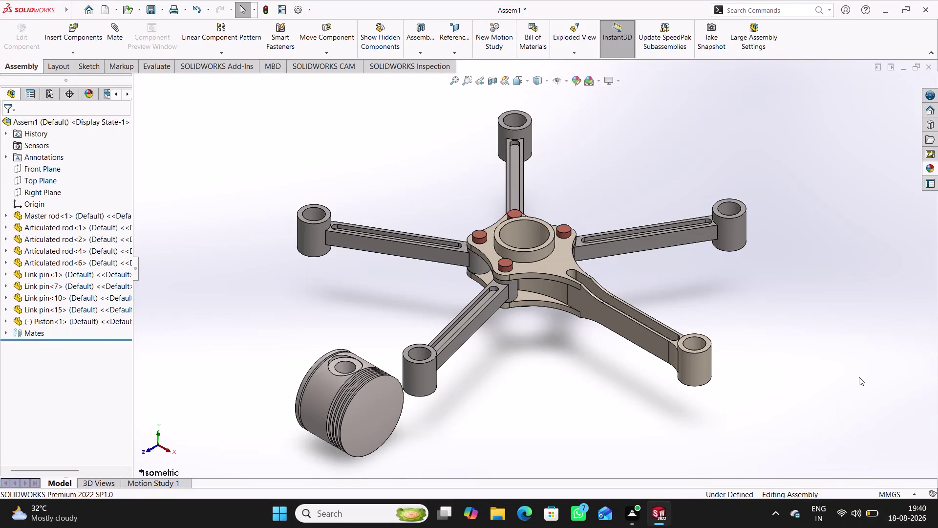
Start a mate and drag the loose piston to the right of the rods.
middle_click(455, 407)
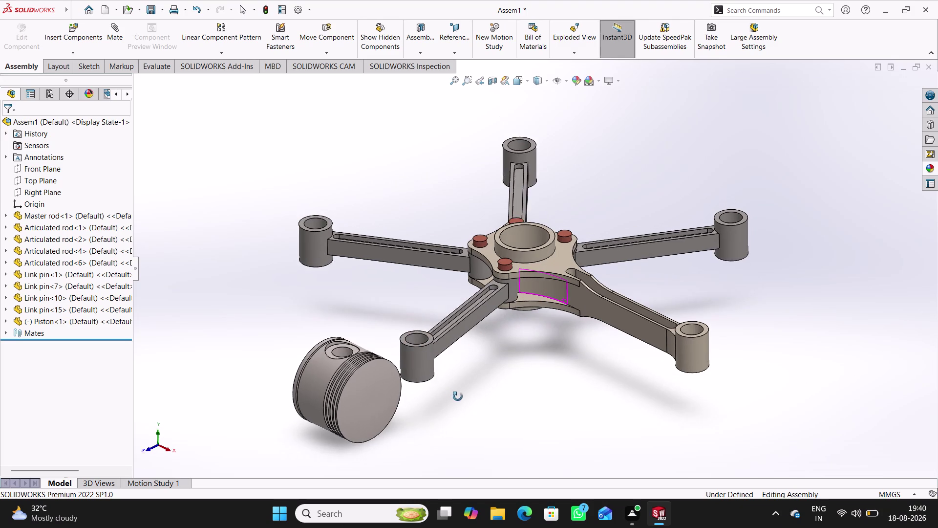
click(111, 37)
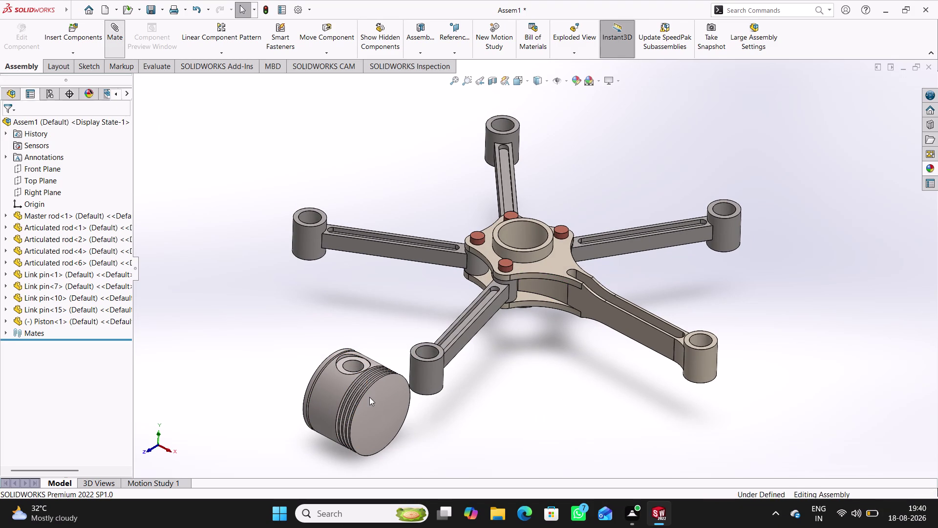
drag(369, 400, 836, 273)
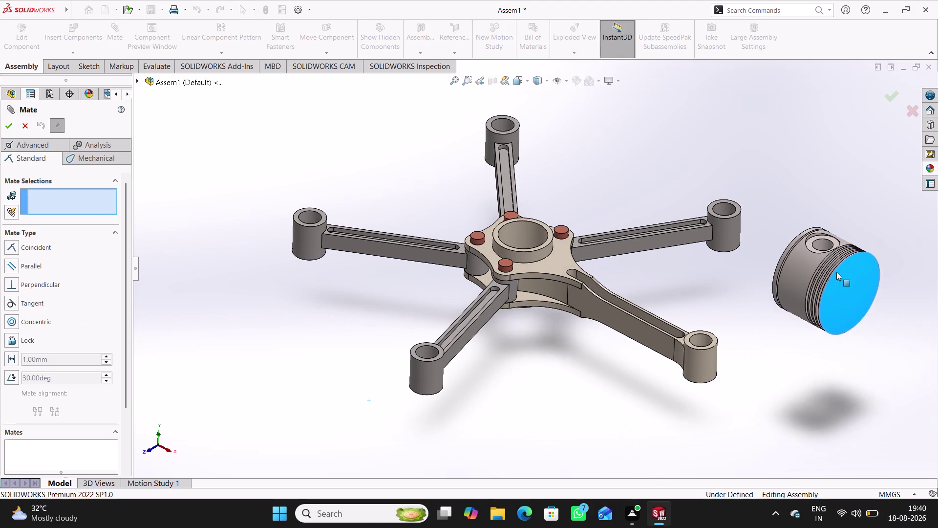
Add a Concentric mate between the piston's pin bore and the master rod's end bore.
drag(836, 272, 836, 271)
middle_drag(766, 320, 762, 407)
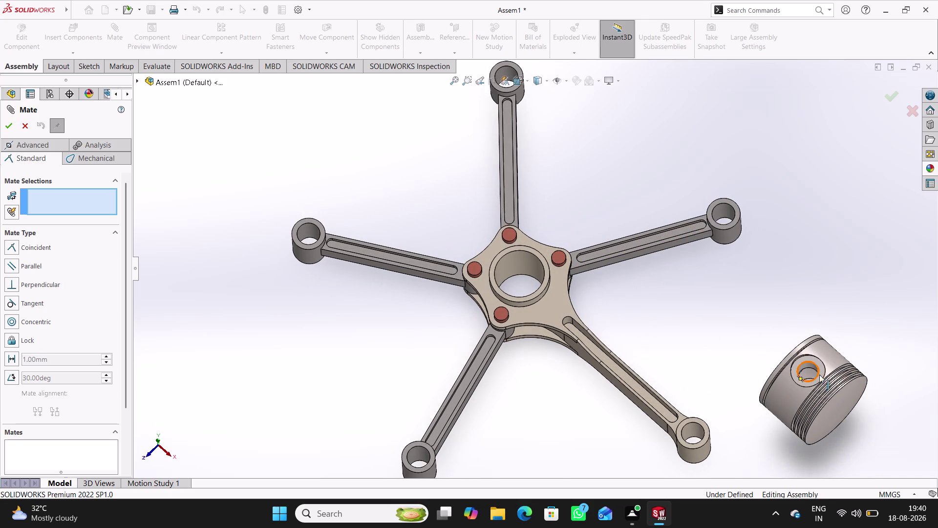
scroll(down, 3)
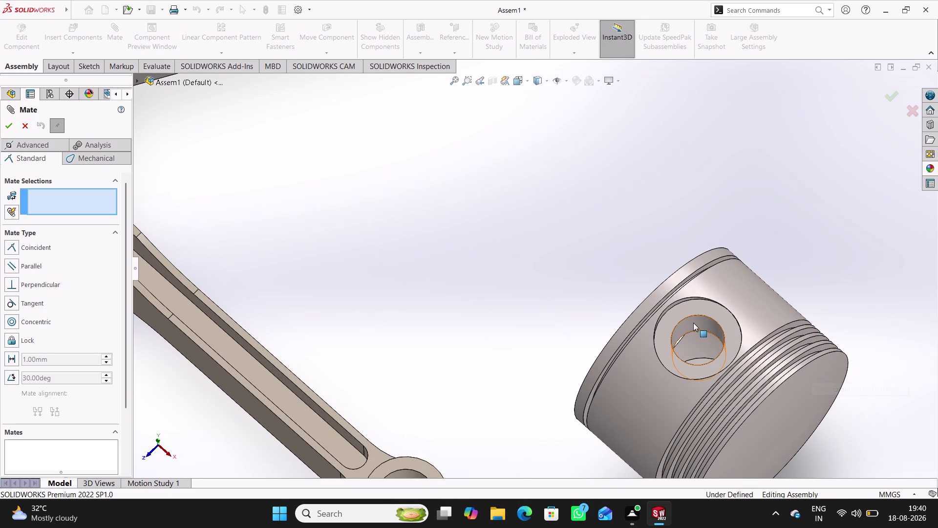
click(693, 323)
scroll(up, 3)
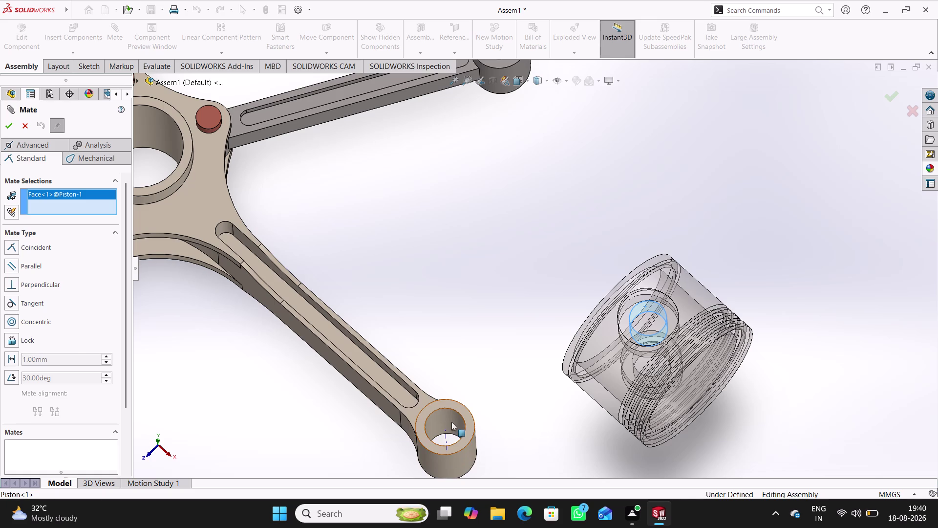
click(447, 418)
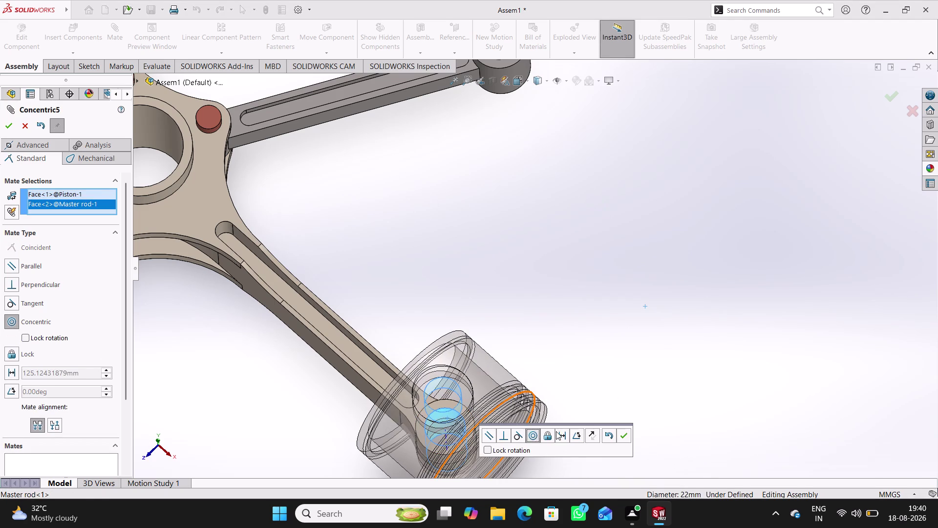
click(624, 437)
click(598, 438)
Rotate the piston about its pin to check the fit, then close the Mate tool.
middle_drag(557, 385, 557, 386)
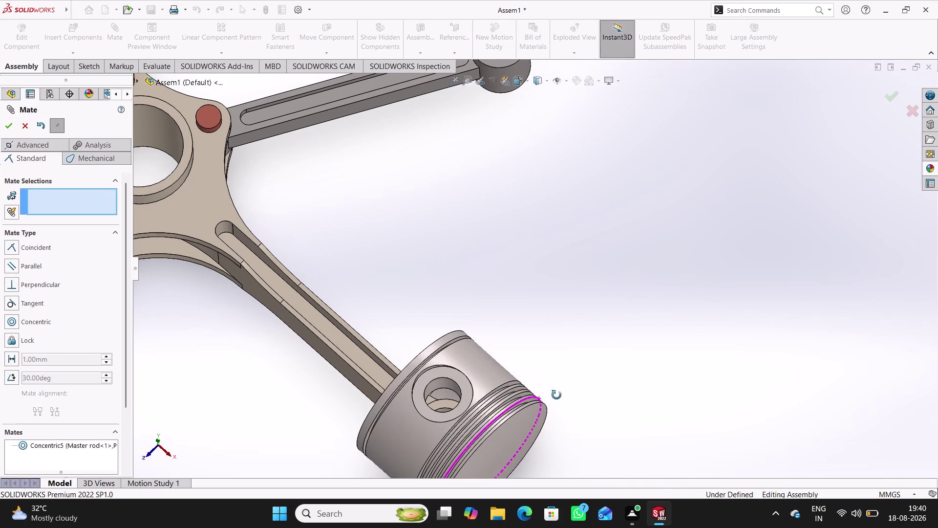
middle_drag(557, 386, 535, 264)
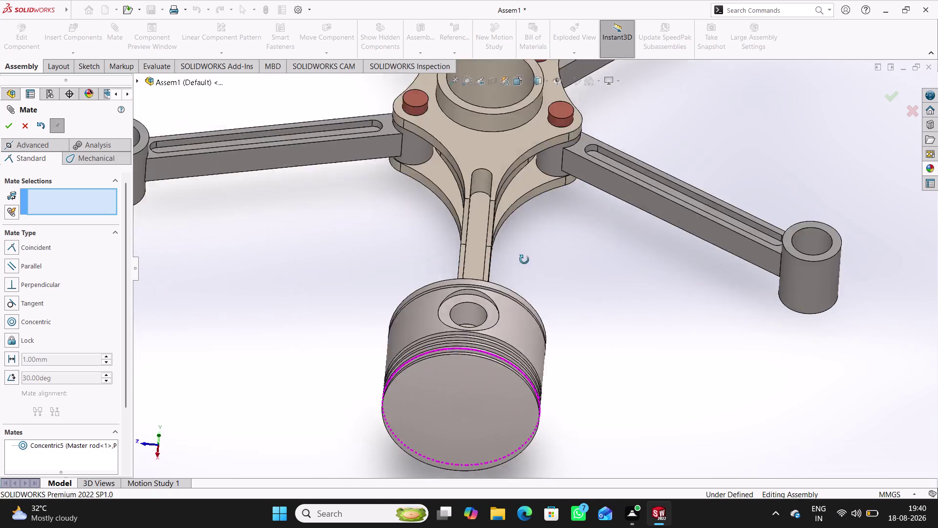
middle_drag(534, 264, 463, 320)
scroll(up, 3)
middle_drag(781, 221, 707, 205)
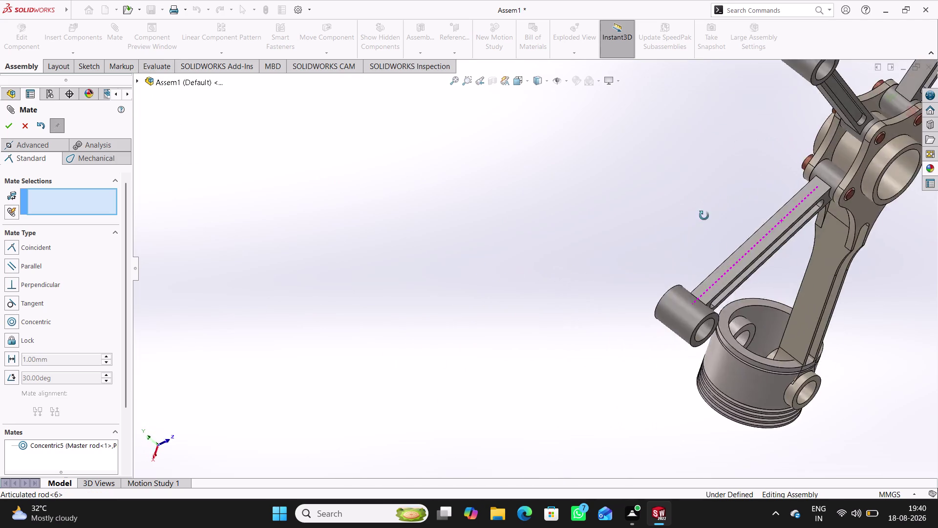
middle_drag(707, 205, 758, 227)
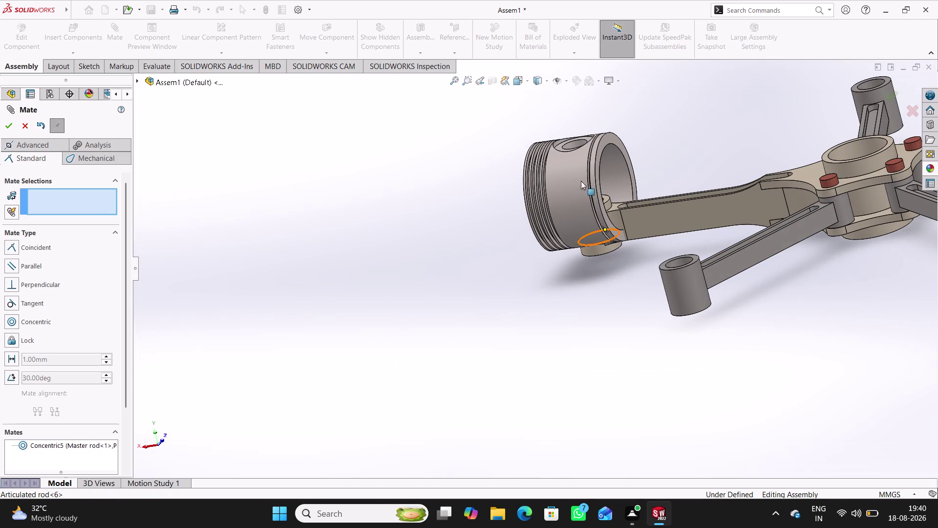
drag(579, 175, 548, 181)
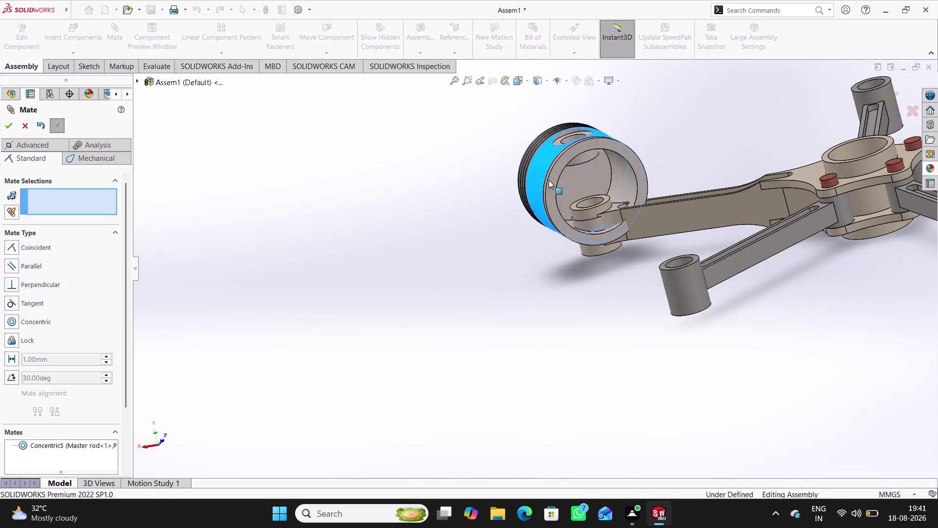
drag(548, 181, 556, 202)
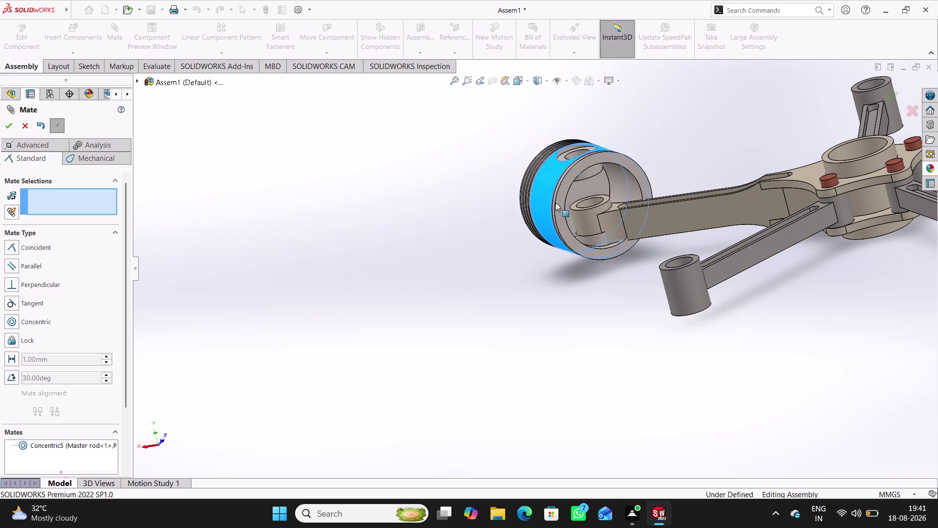
drag(556, 202, 565, 224)
middle_drag(635, 351, 625, 321)
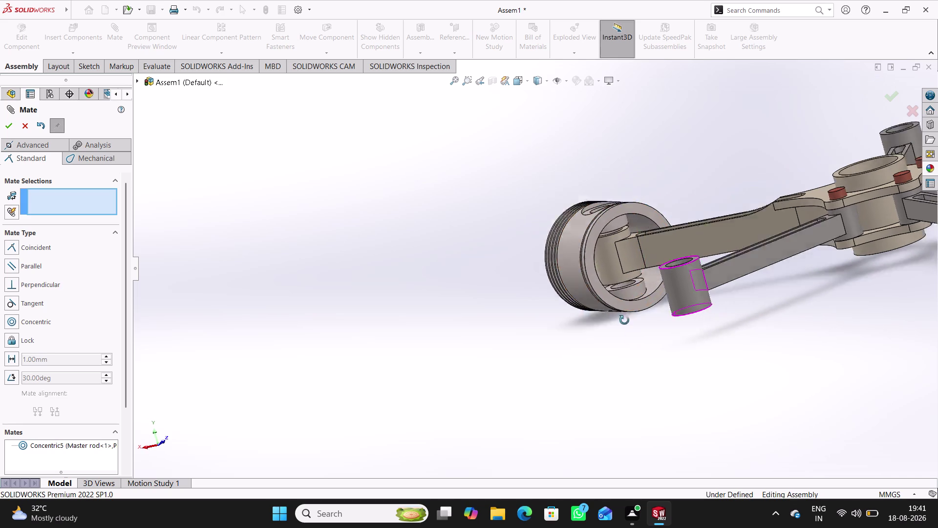
middle_drag(625, 322, 654, 340)
scroll(down, 3)
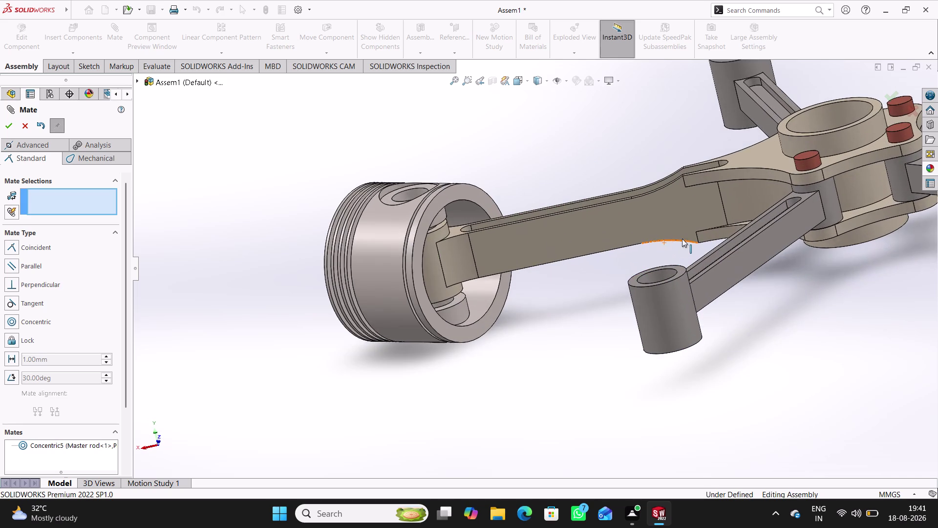
middle_drag(660, 344, 648, 339)
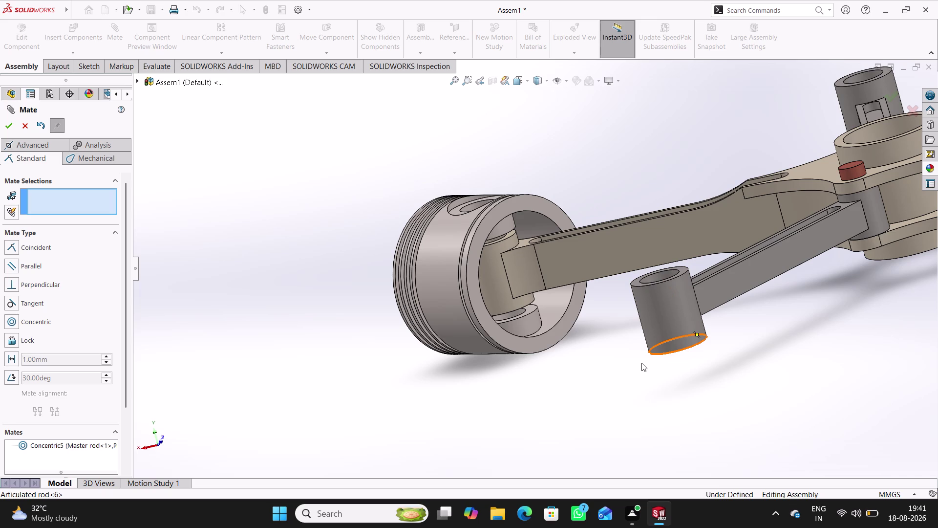
click(24, 126)
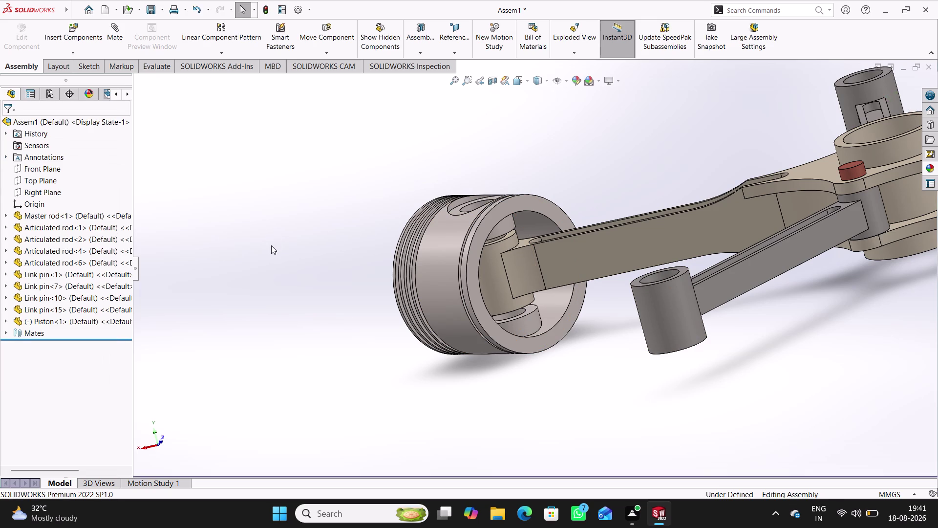
key(ctrl+z)
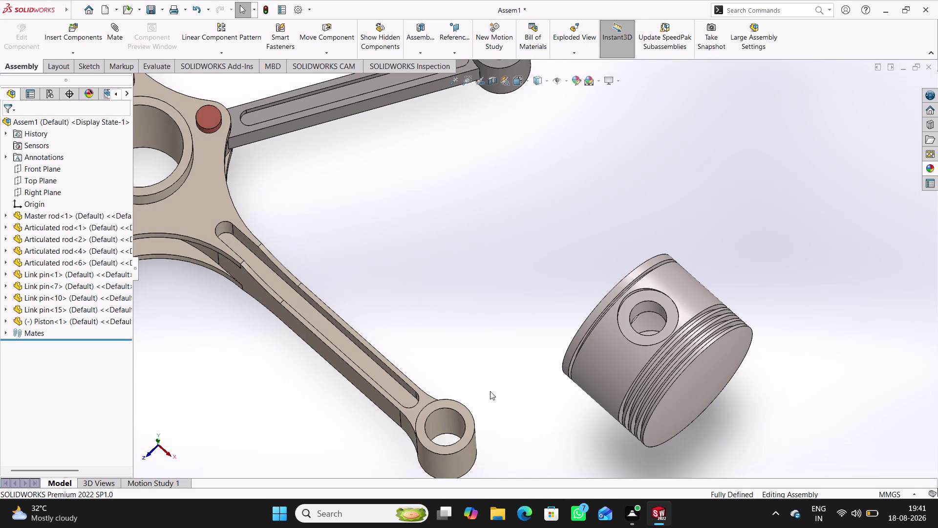
middle_drag(503, 402, 400, 393)
scroll(up, 3)
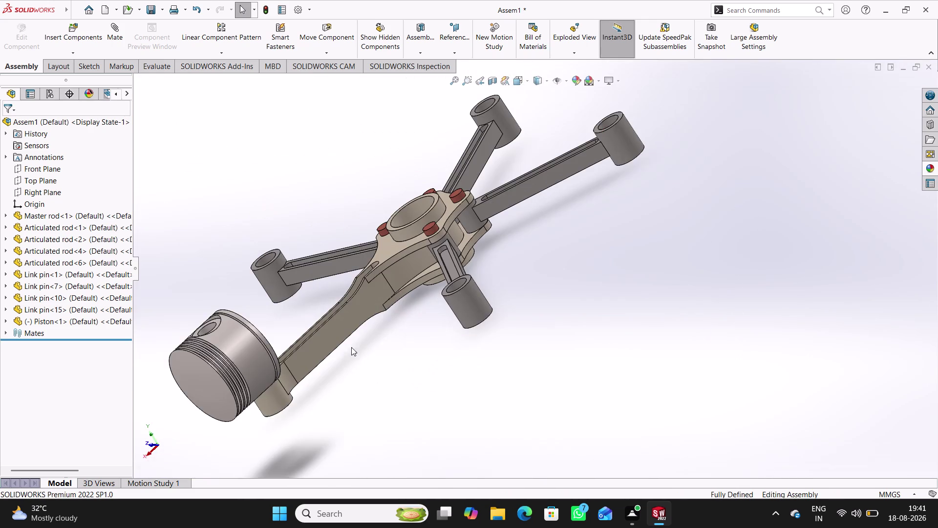
scroll(down, 3)
middle_drag(360, 248, 337, 304)
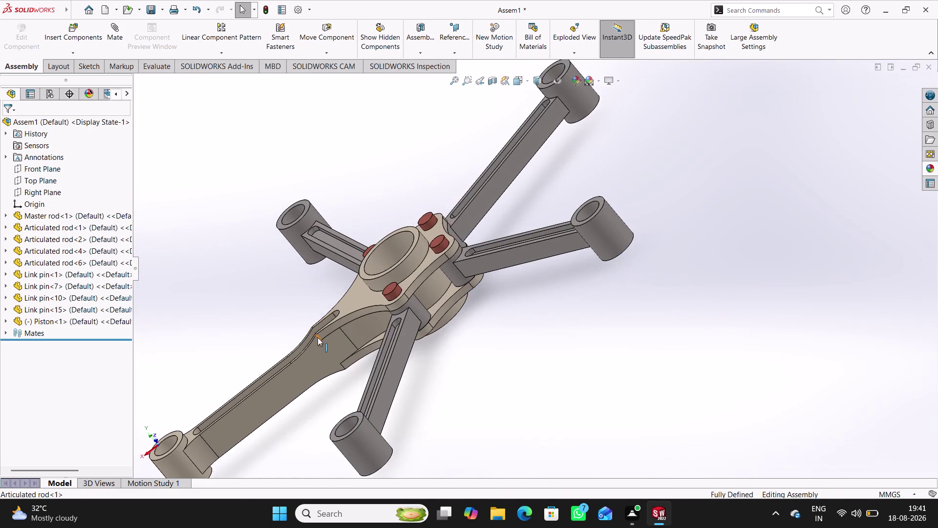
scroll(up, 3)
scroll(up, 3)
scroll(down, 3)
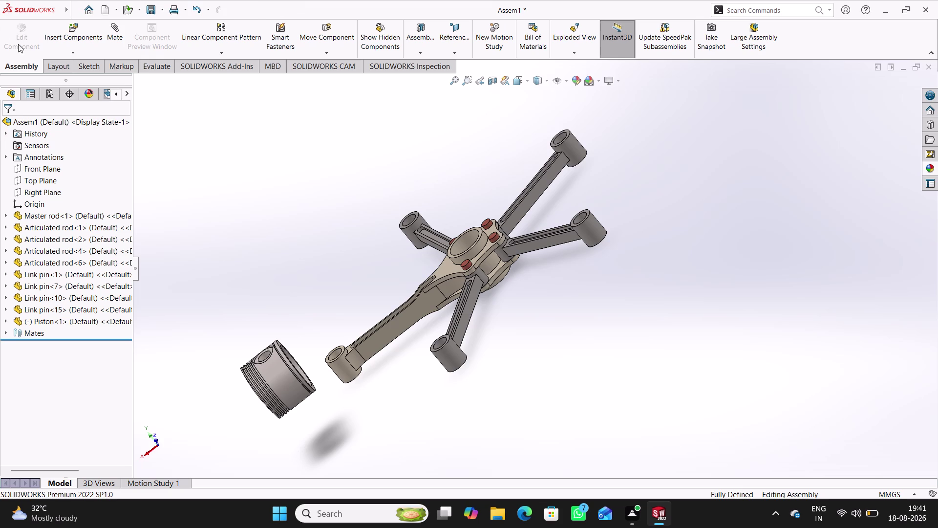
click(70, 38)
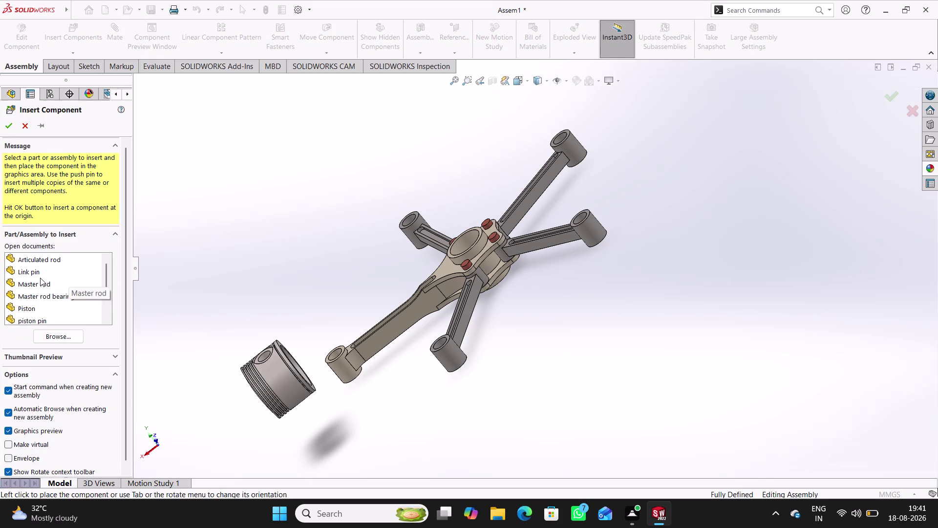
Browse the project folder for a part file to insert.
scroll(down, 3)
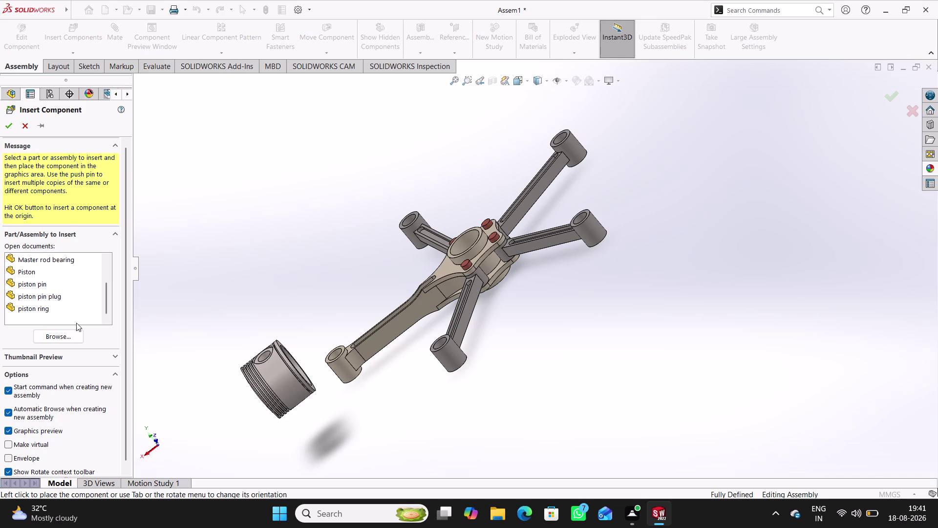
scroll(up, 3)
scroll(up, 3)
scroll(up, 3)
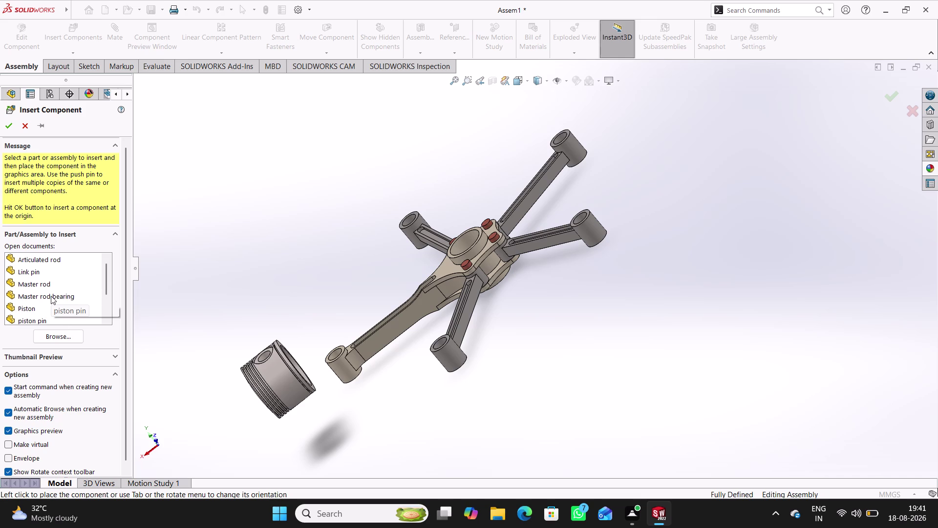
scroll(down, 3)
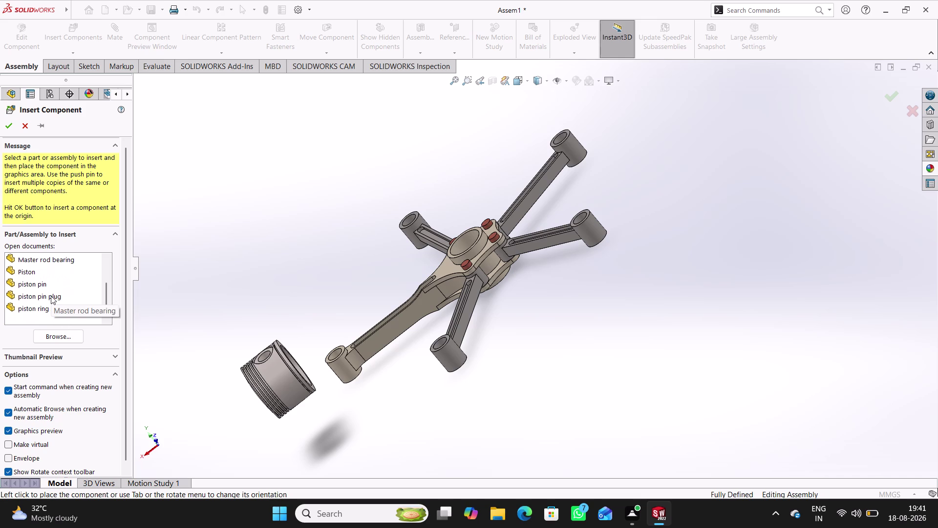
click(50, 335)
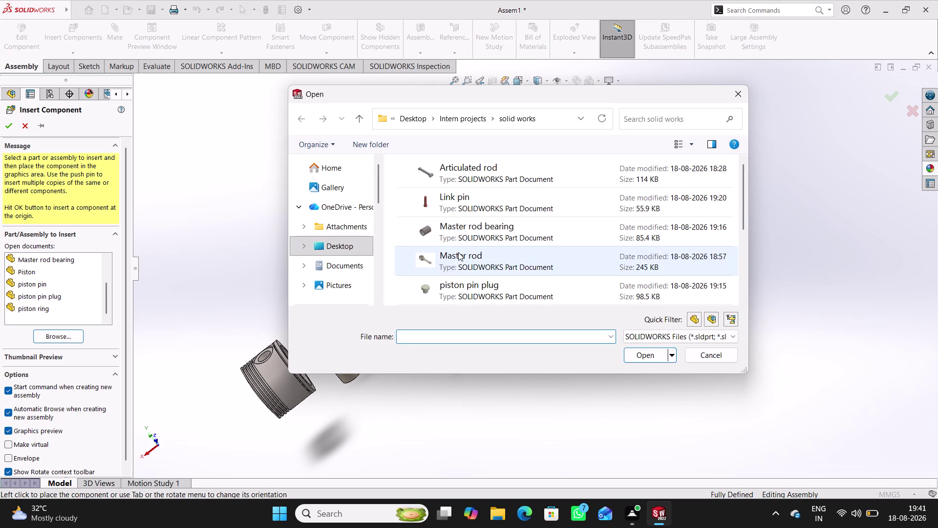
Place Rod bush lower in the assembly and close Insert Component.
scroll(up, 3)
scroll(down, 3)
scroll(down, 3)
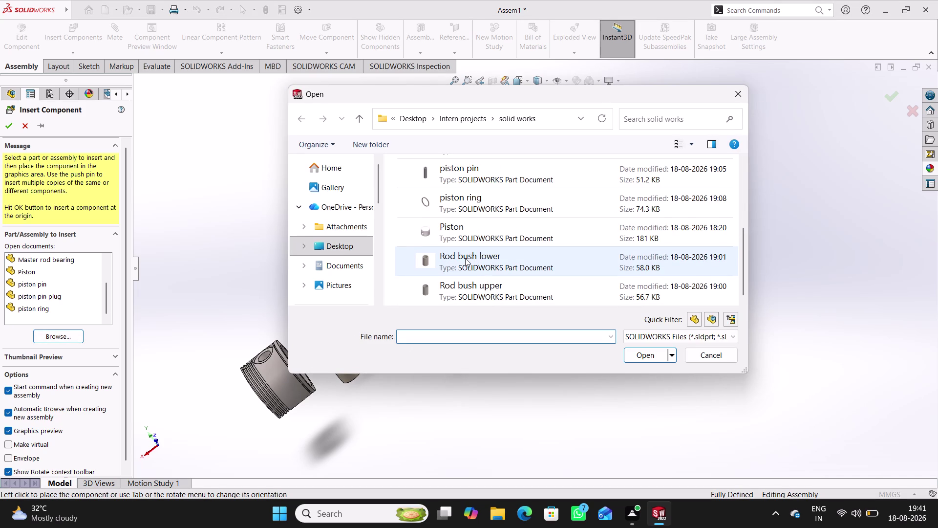
scroll(down, 3)
drag(476, 258, 646, 359)
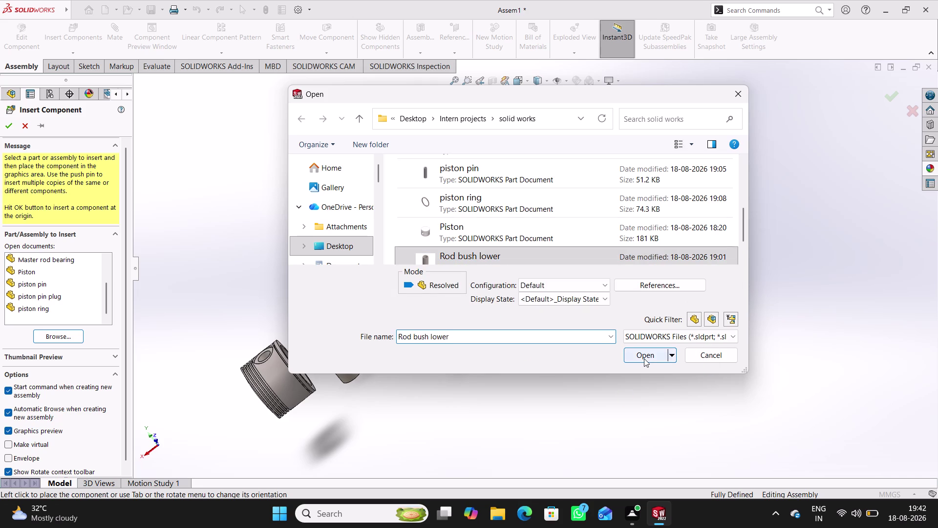
click(643, 358)
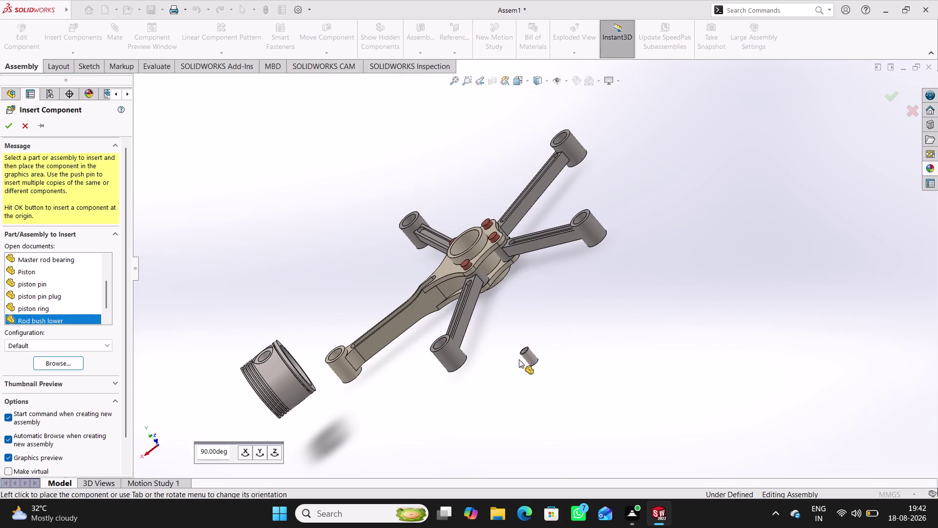
click(619, 301)
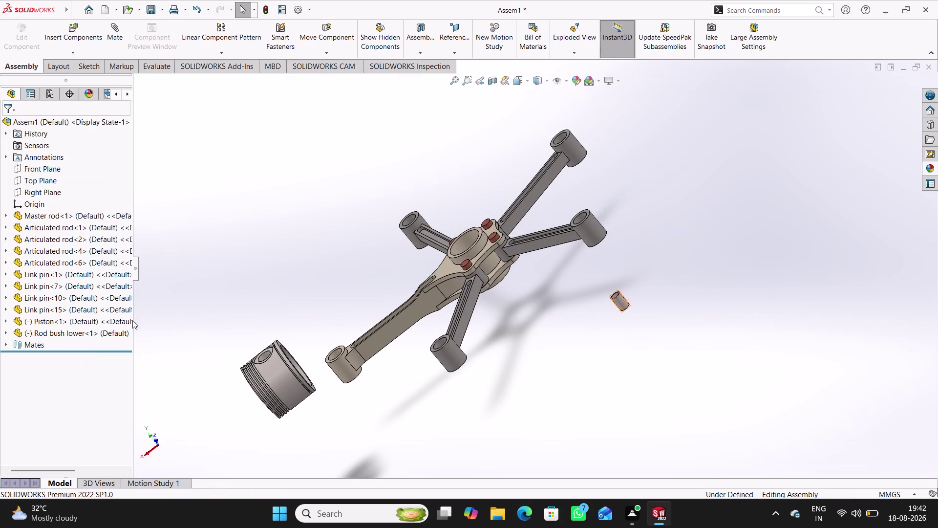
click(71, 22)
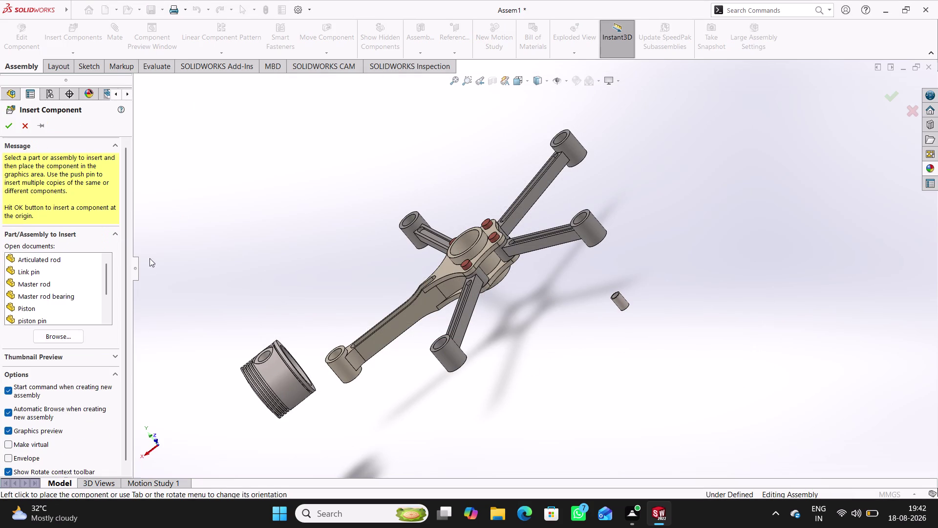
Open Rod bush upper from disk, place it, and dismiss the Mate panel unmated.
click(68, 334)
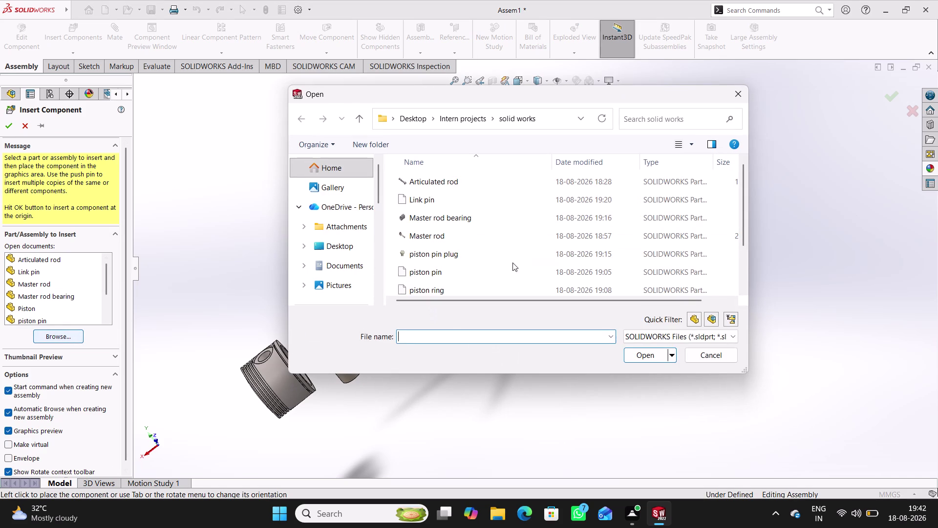
scroll(down, 3)
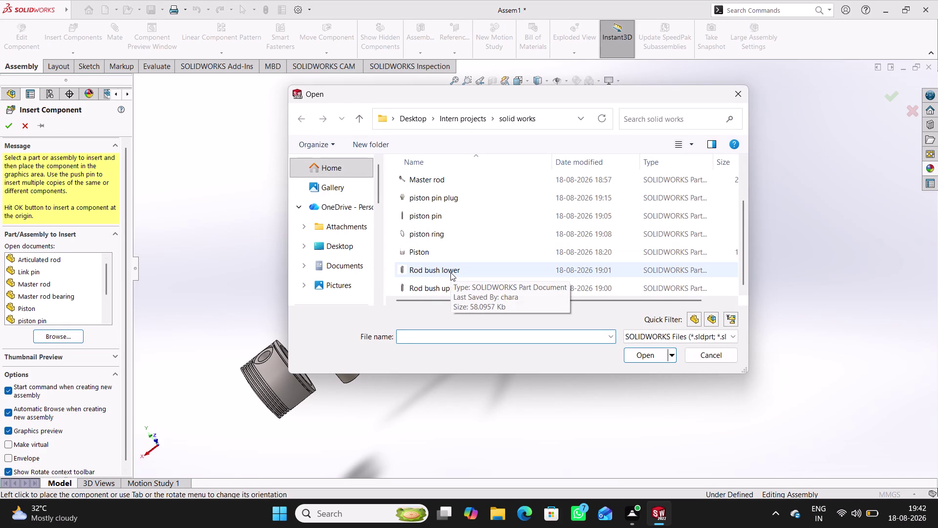
click(447, 284)
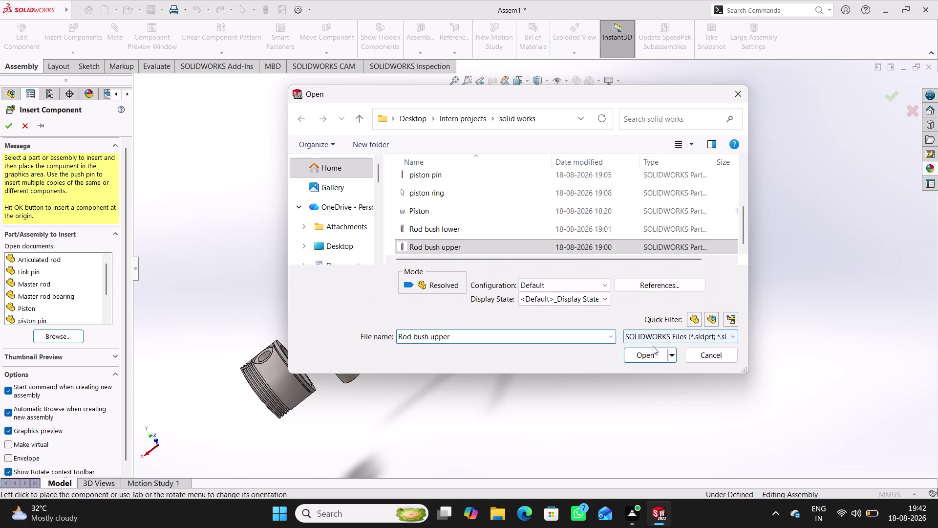
click(647, 355)
click(663, 261)
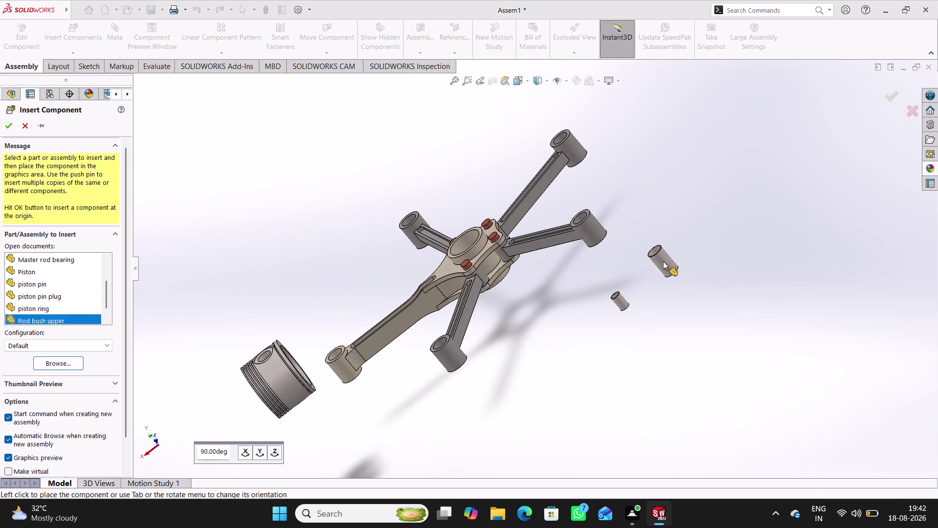
click(117, 38)
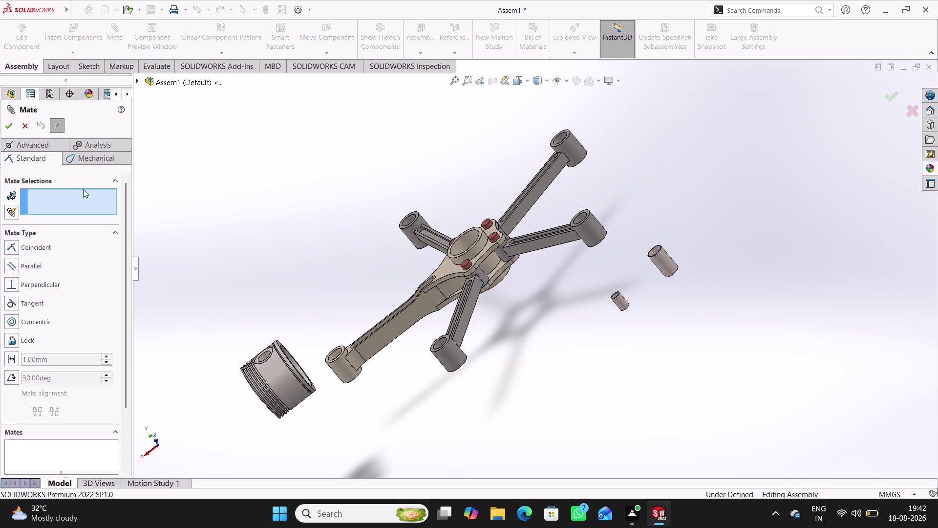
click(23, 121)
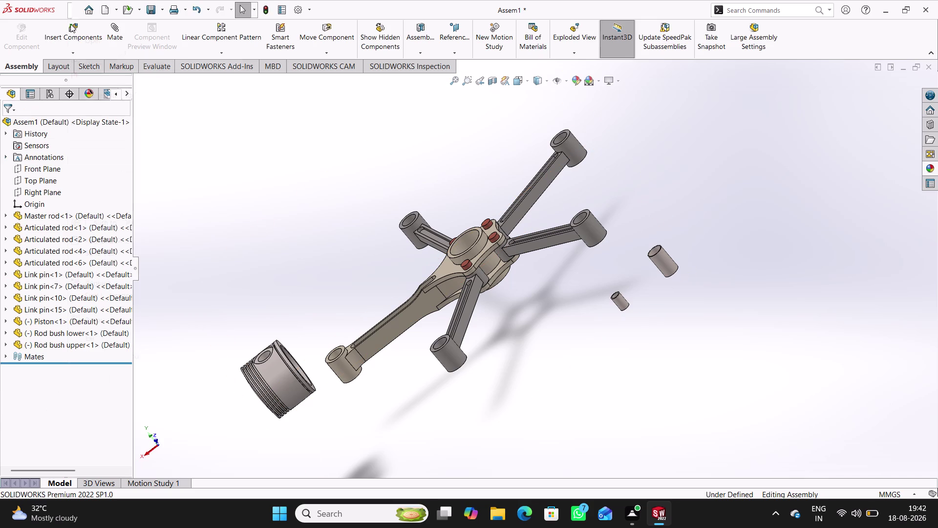
click(68, 31)
Reopen Insert Components and choose Rod bush lower from the project folder.
click(333, 130)
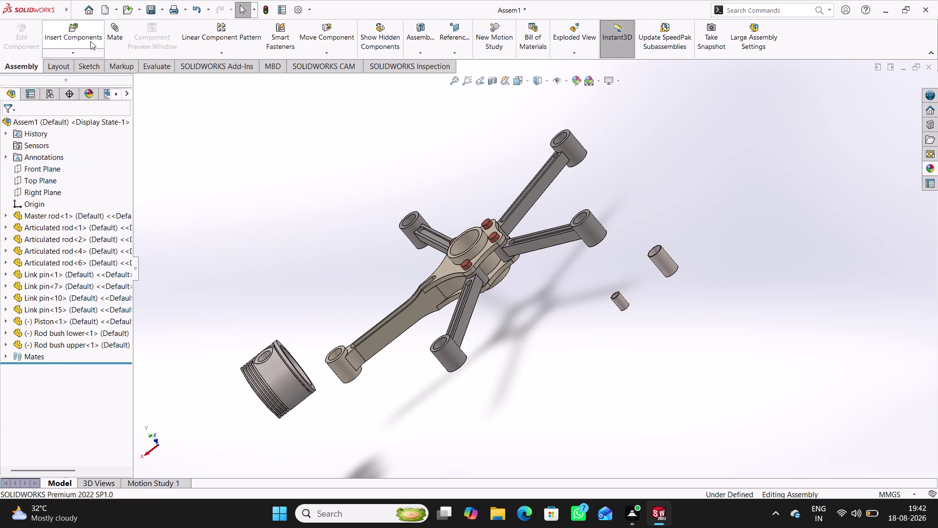
click(86, 39)
click(64, 335)
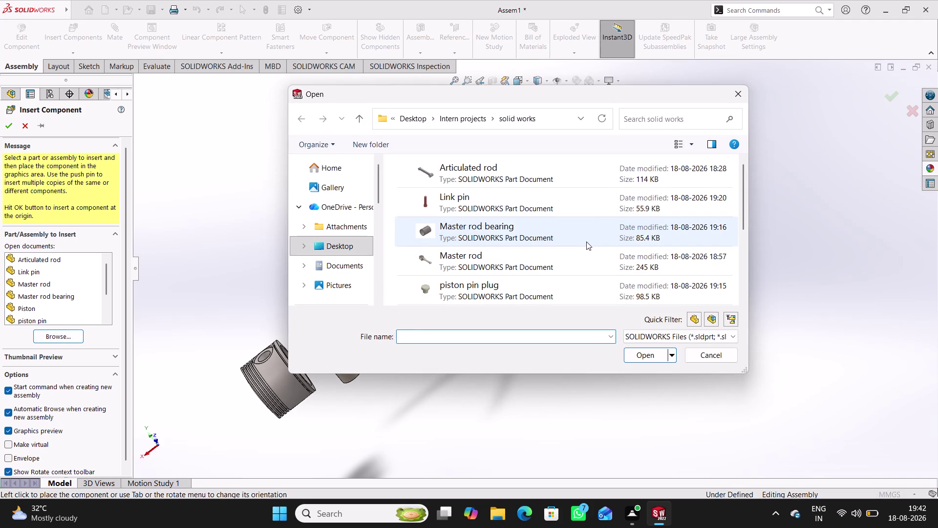
scroll(down, 3)
scroll(down, 3)
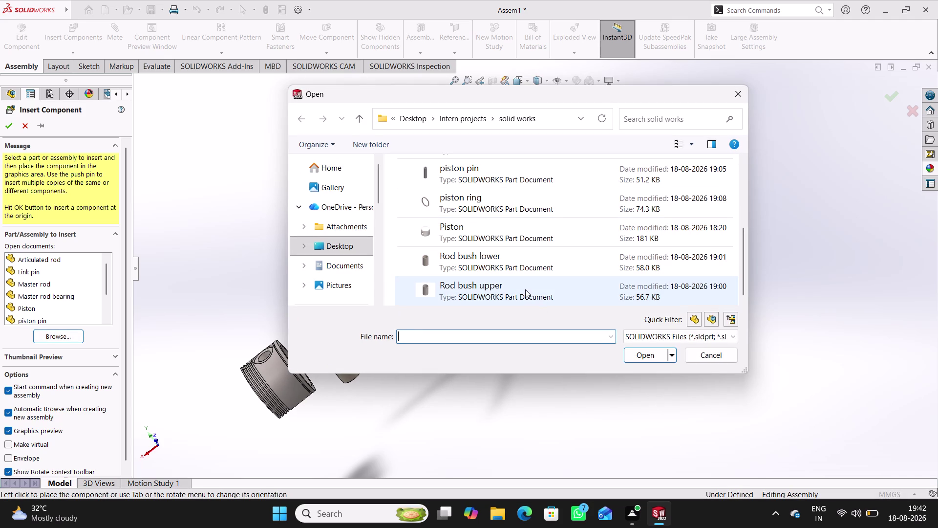
scroll(up, 3)
scroll(up, 3)
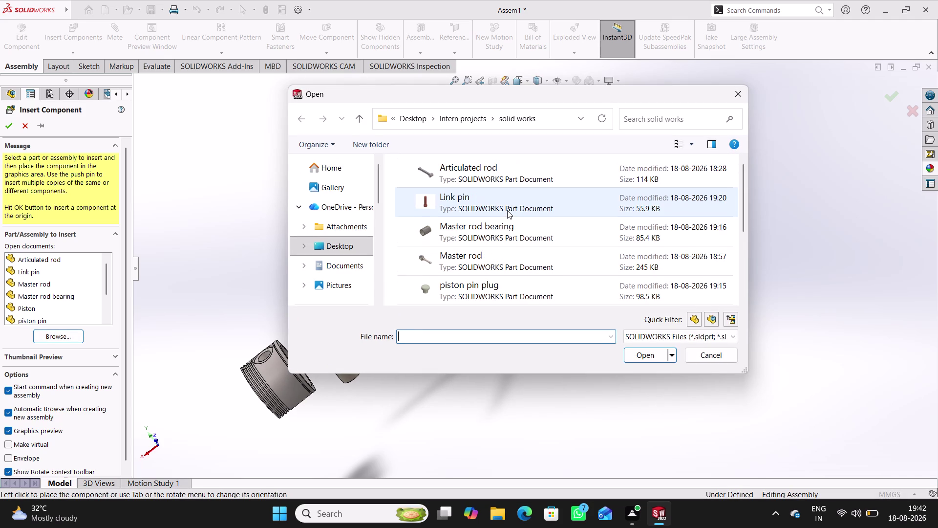
scroll(up, 3)
scroll(down, 3)
scroll(down, 3)
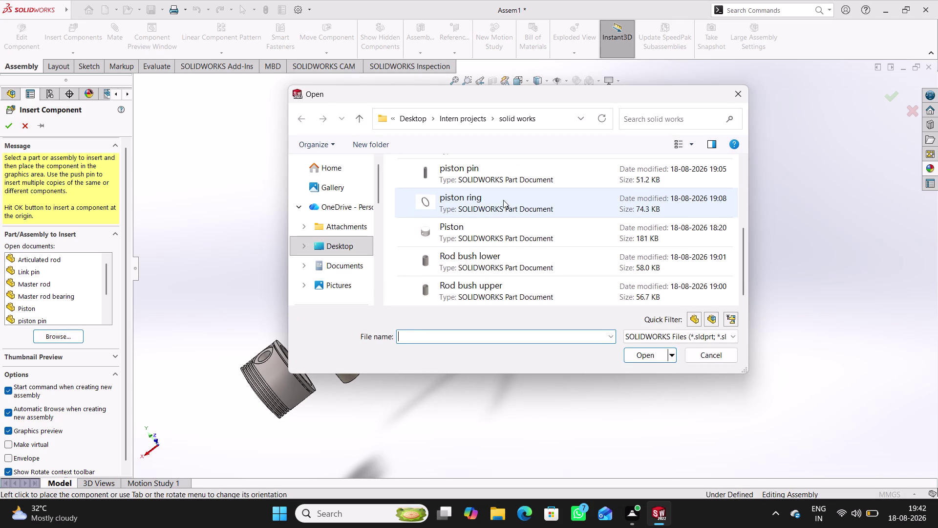
scroll(down, 3)
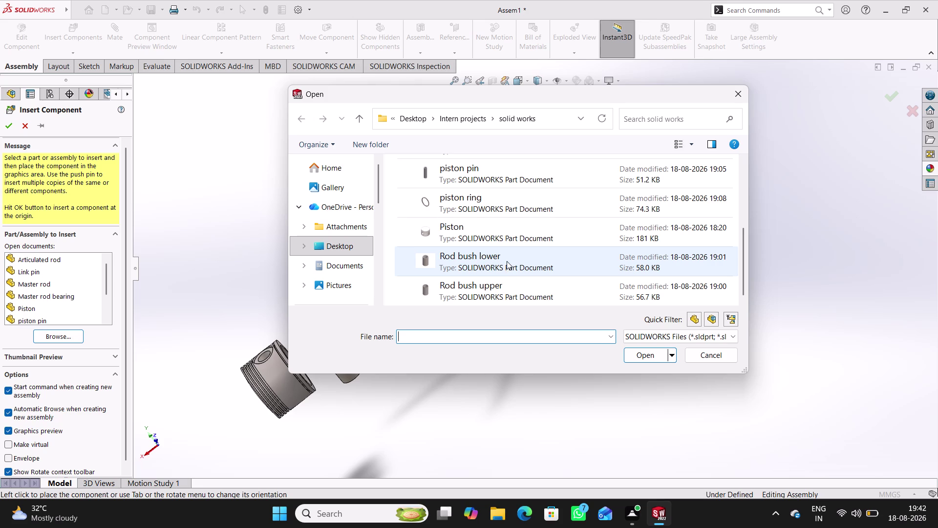
click(731, 94)
Drag the new bush preview past the articulated rods to below the master rod.
middle_drag(717, 241, 747, 180)
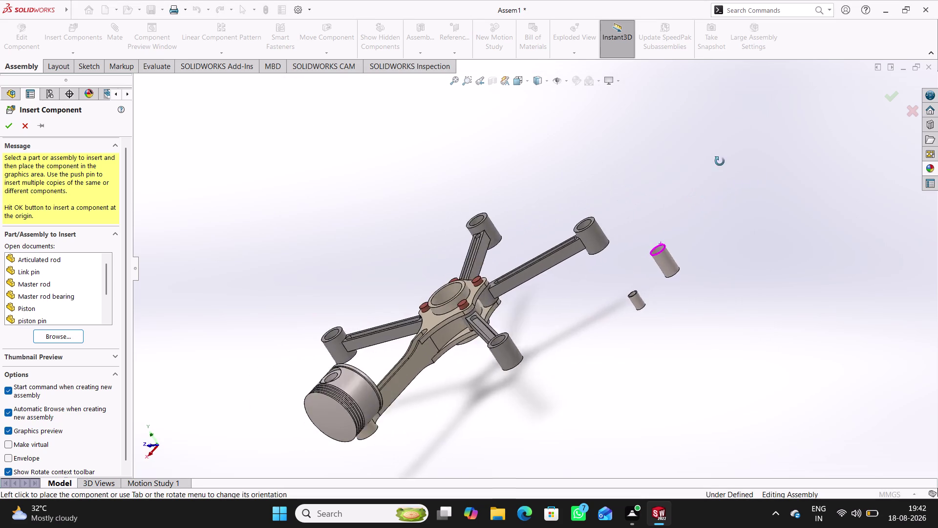
middle_drag(747, 180, 687, 263)
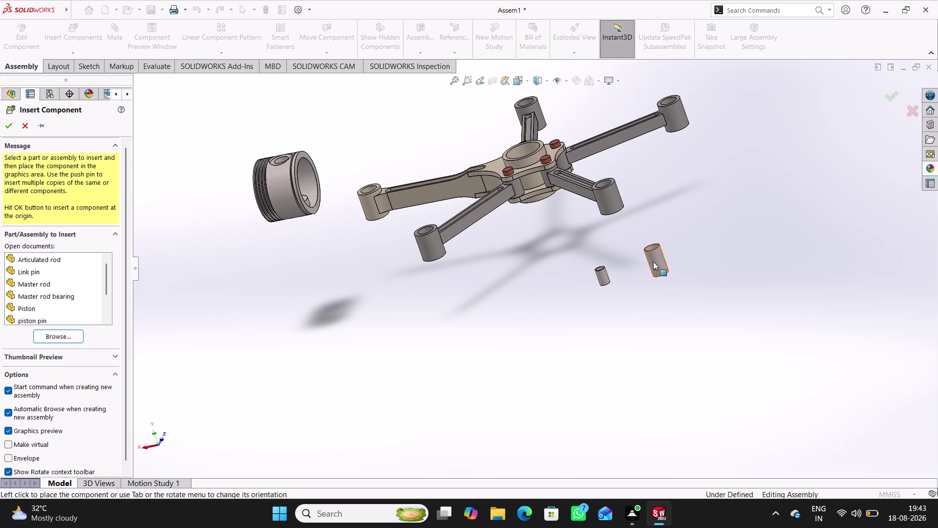
drag(653, 262, 611, 197)
middle_drag(553, 237, 589, 227)
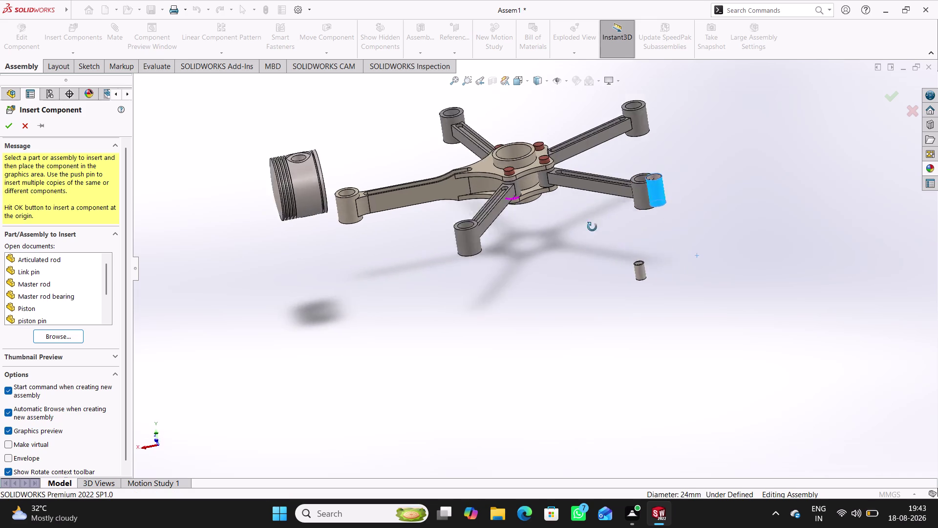
middle_drag(588, 227, 610, 193)
drag(673, 185, 676, 195)
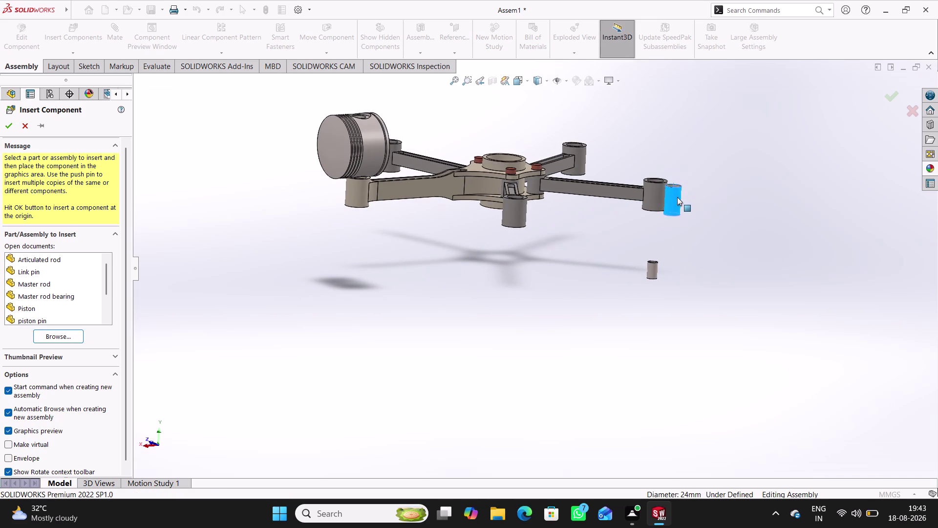
drag(676, 195, 675, 190)
scroll(down, 3)
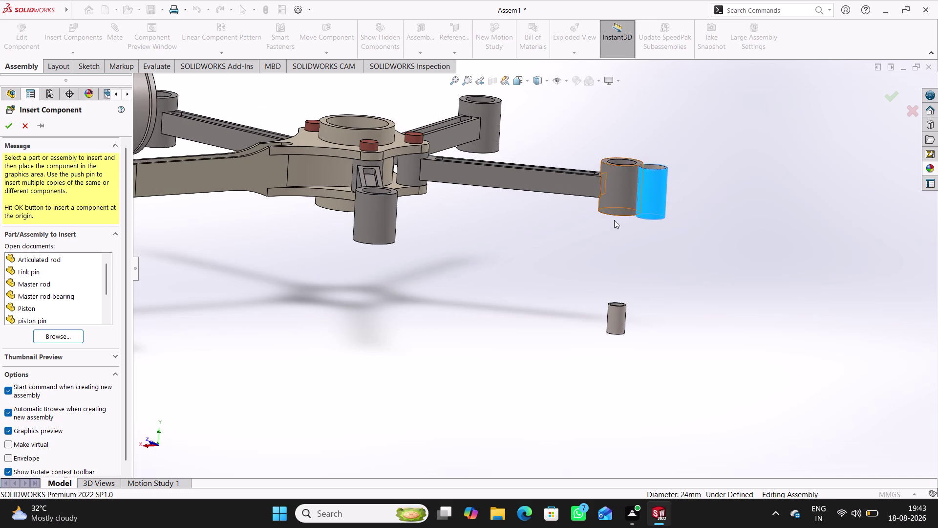
middle_drag(601, 238, 620, 241)
drag(657, 190, 431, 396)
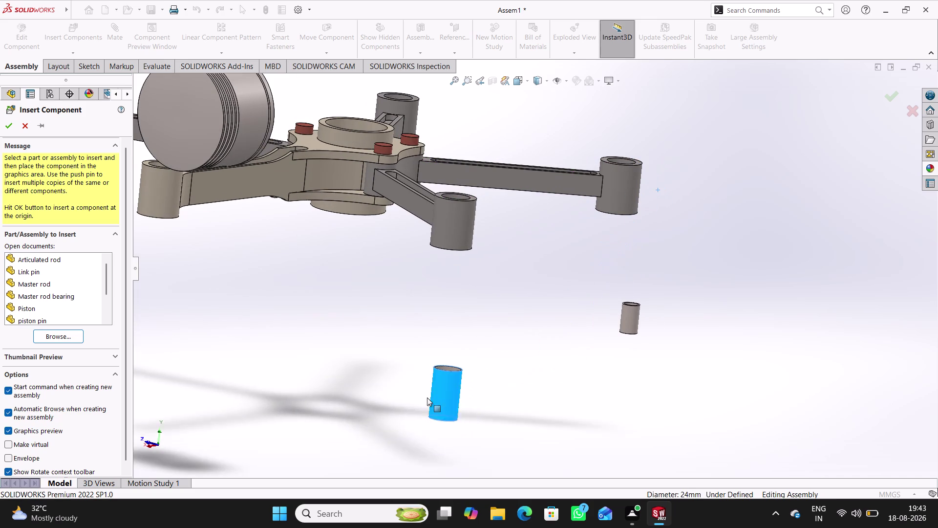
drag(431, 396, 427, 397)
Place the bush between the piston and master rod and close Insert Component.
middle_drag(493, 362, 565, 399)
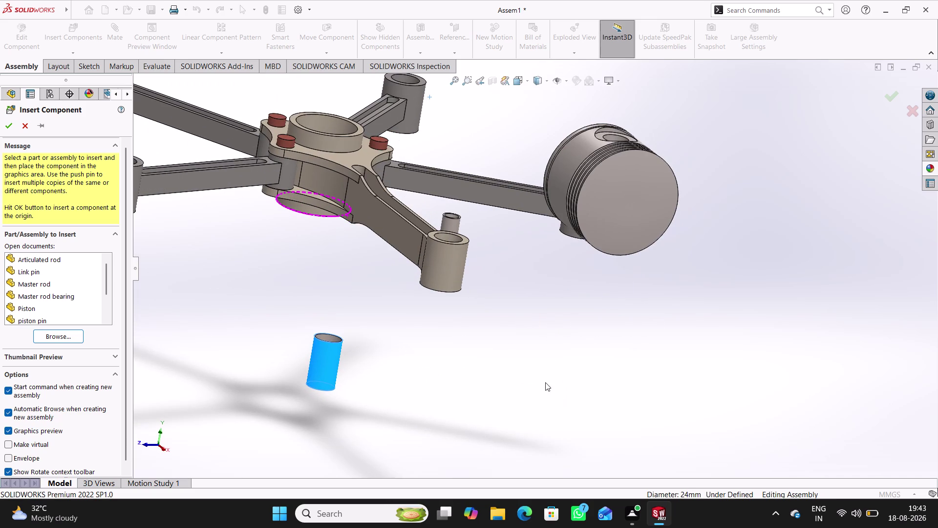
middle_drag(596, 375, 499, 333)
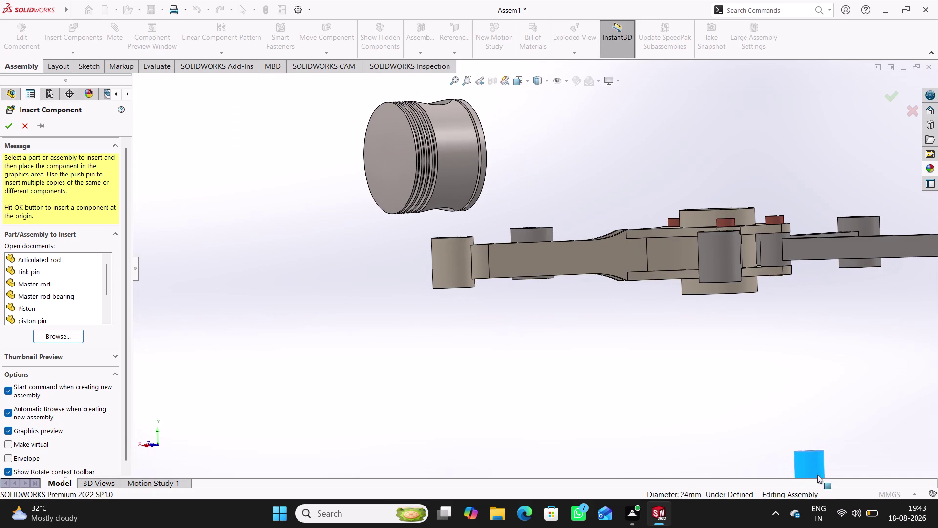
drag(812, 465, 512, 363)
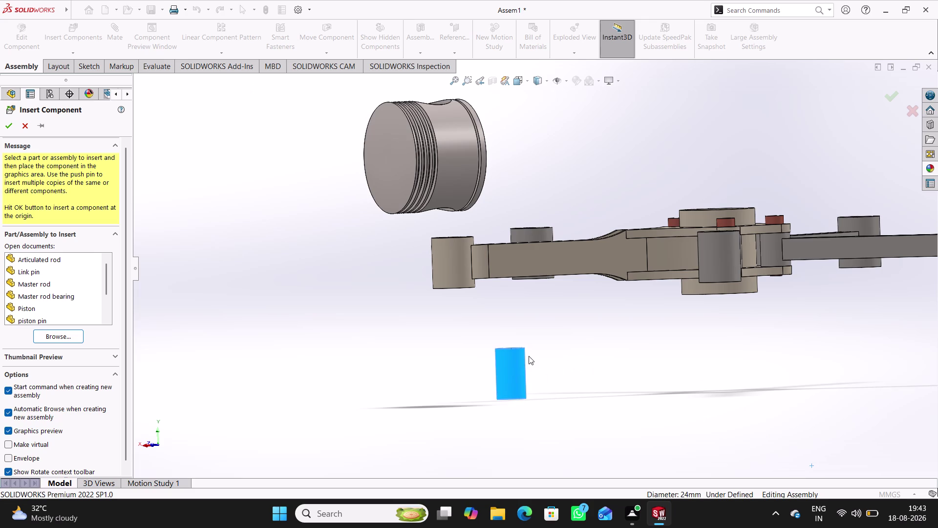
middle_drag(556, 332, 527, 371)
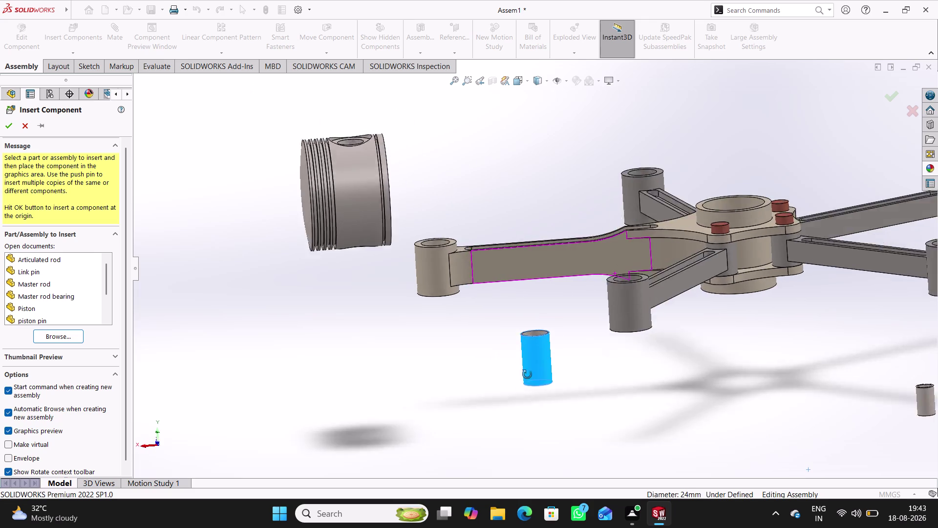
middle_drag(527, 371, 502, 392)
drag(598, 352, 417, 380)
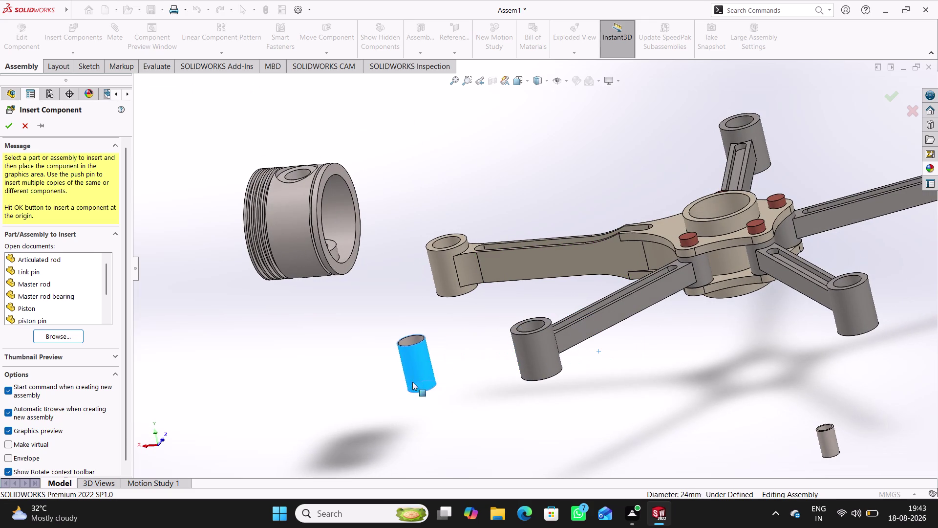
drag(417, 380, 411, 382)
middle_drag(475, 350, 440, 360)
drag(487, 368, 433, 360)
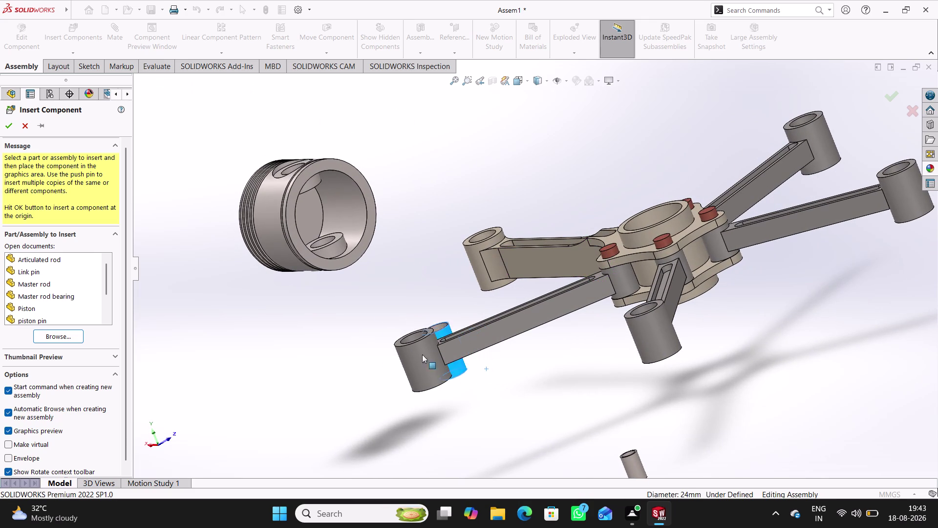
drag(434, 360, 419, 257)
click(415, 289)
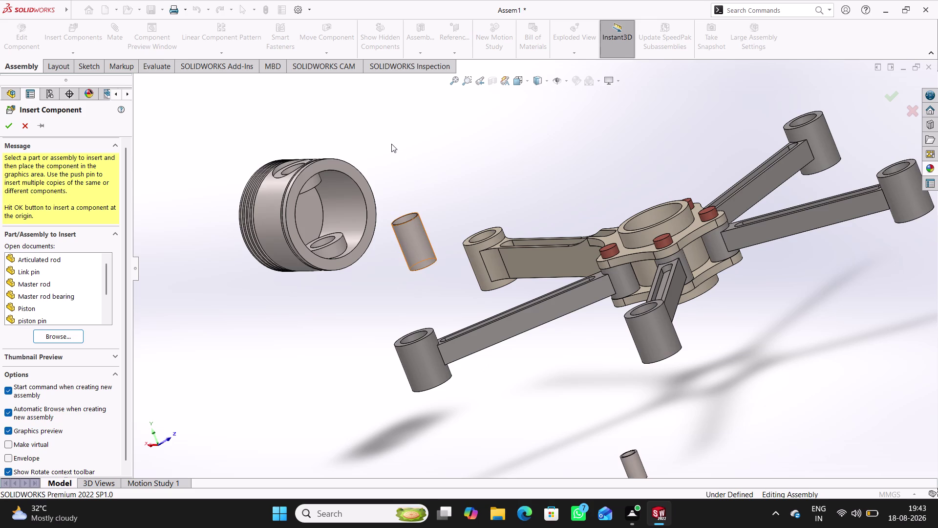
click(31, 123)
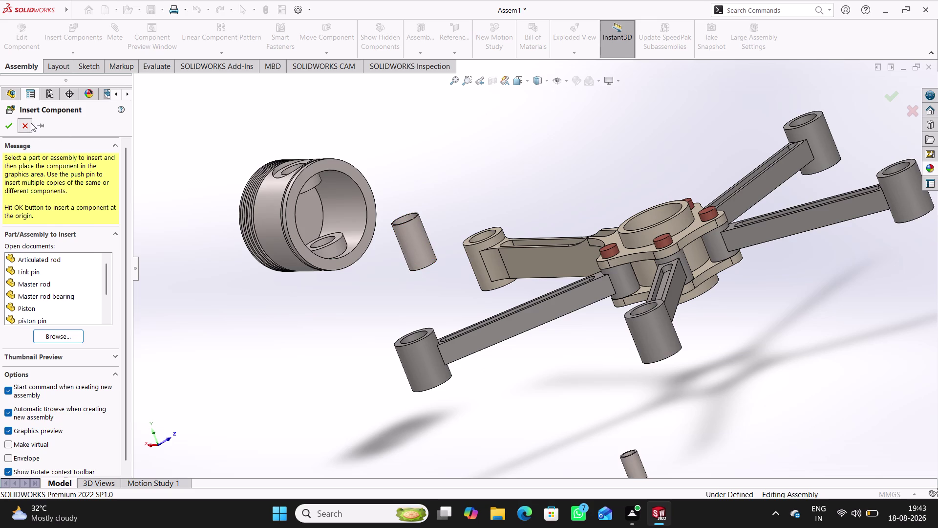
click(113, 42)
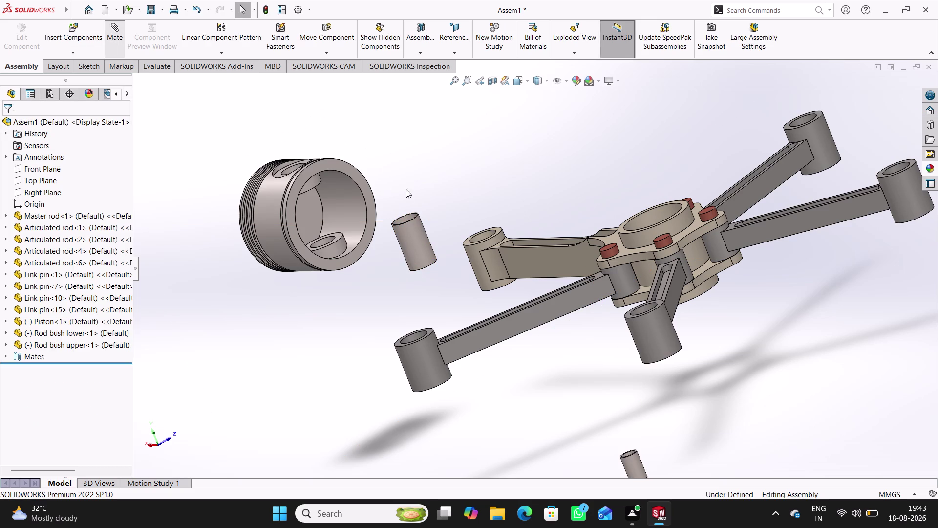
Make the upper rod bush's outer face concentric with the piston's side hole.
middle_drag(418, 190, 428, 232)
middle_drag(423, 183, 437, 236)
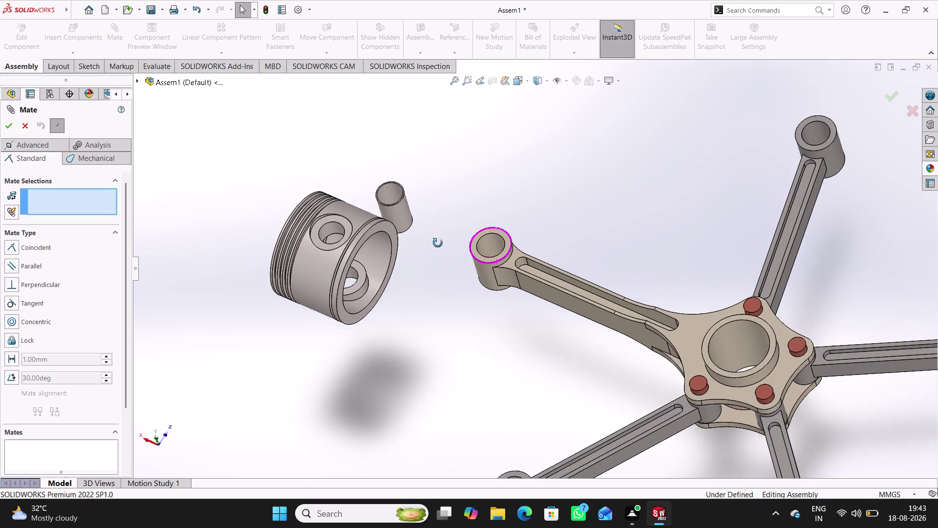
middle_drag(438, 237, 438, 254)
click(390, 191)
middle_drag(422, 323, 417, 295)
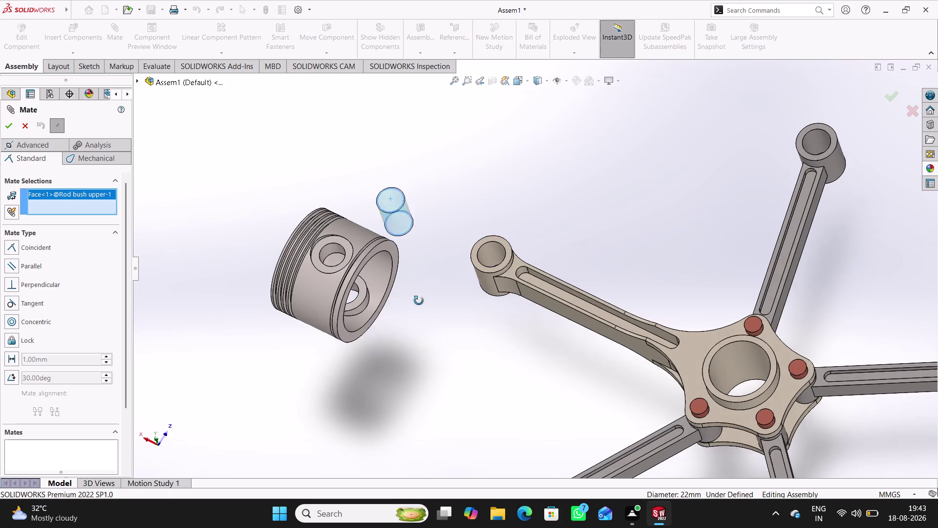
middle_drag(417, 296, 382, 213)
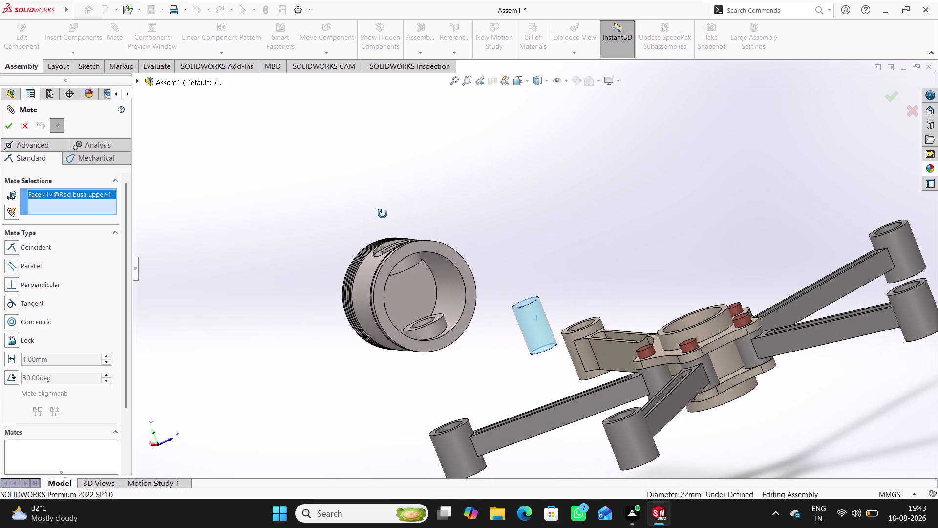
middle_drag(382, 213, 408, 323)
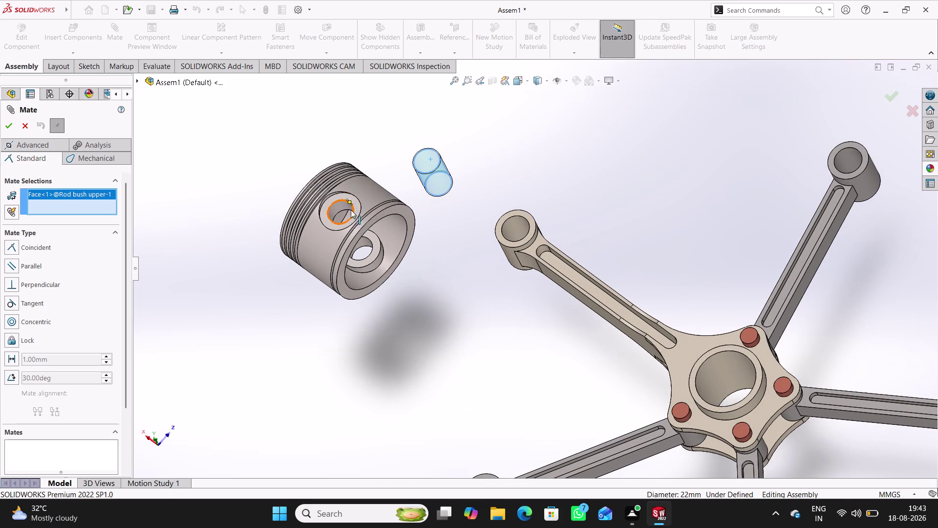
click(339, 204)
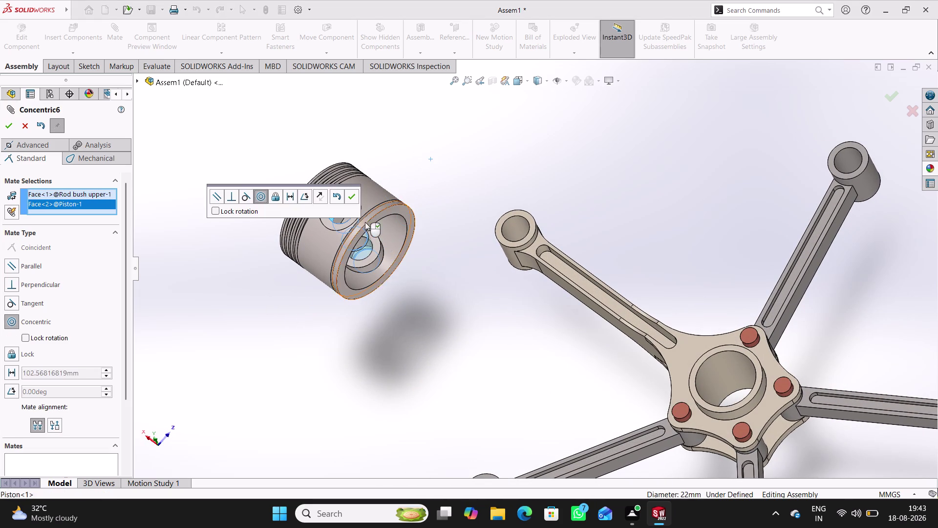
click(352, 195)
Slide the bush along the piston axis out of the piston, then close Mate.
middle_drag(340, 354, 313, 286)
drag(422, 298, 404, 253)
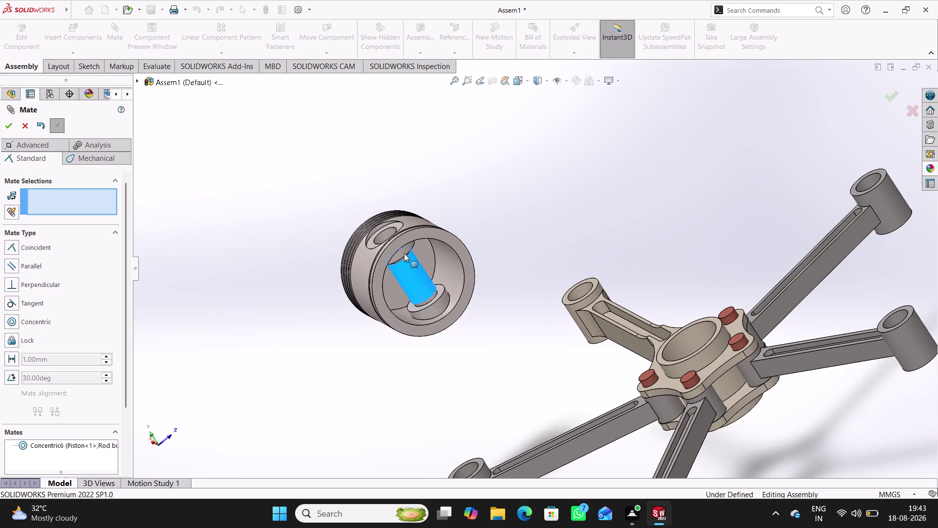
drag(404, 253, 404, 252)
middle_drag(377, 351, 367, 299)
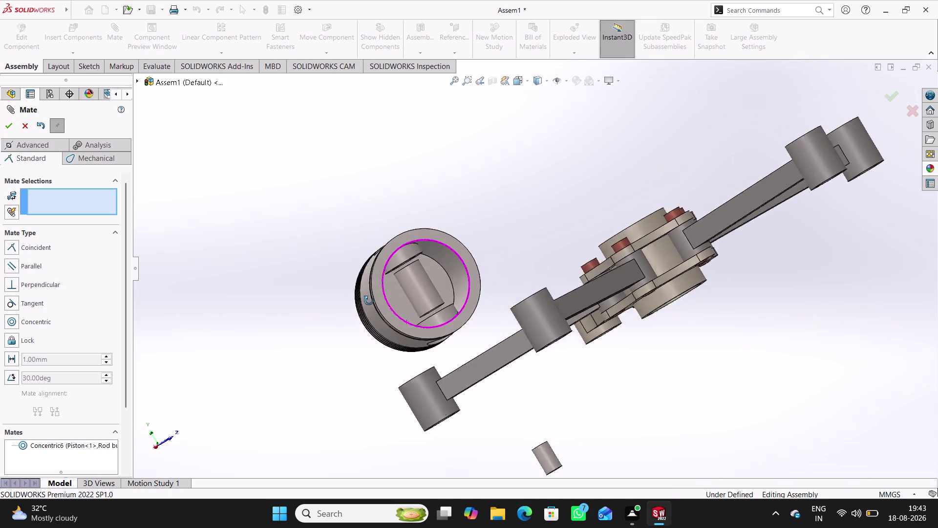
middle_drag(367, 298, 378, 294)
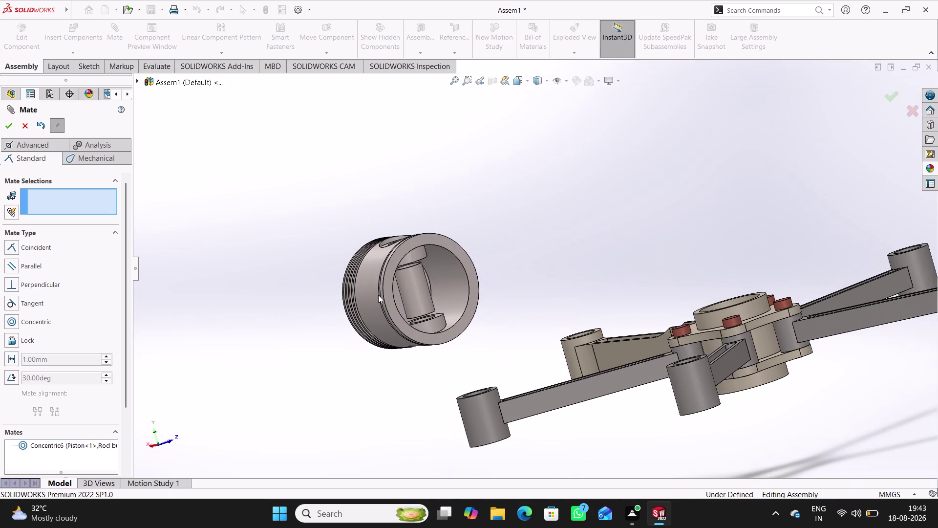
scroll(down, 3)
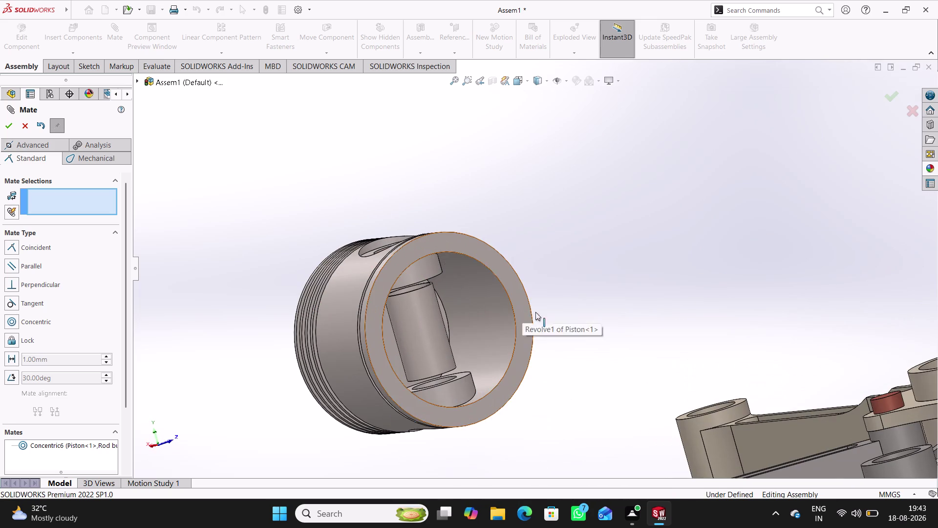
middle_drag(559, 308, 552, 329)
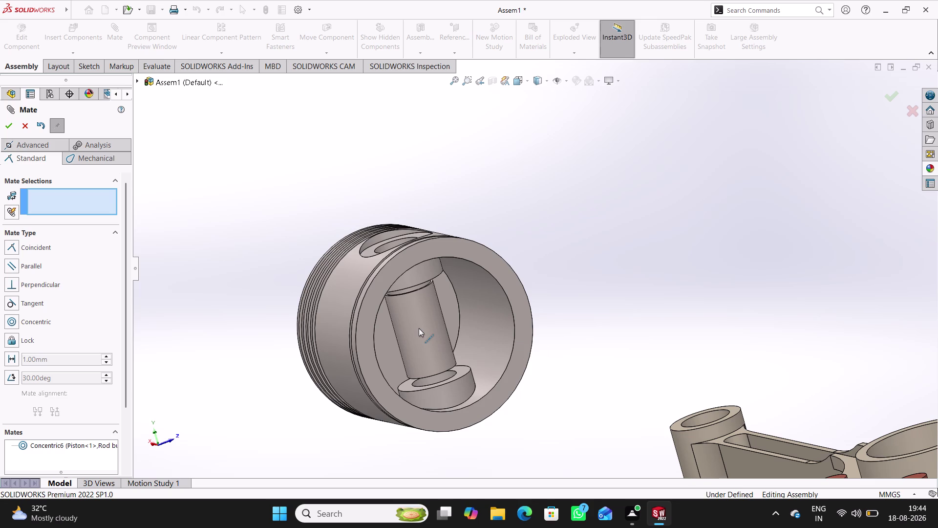
drag(418, 330, 460, 314)
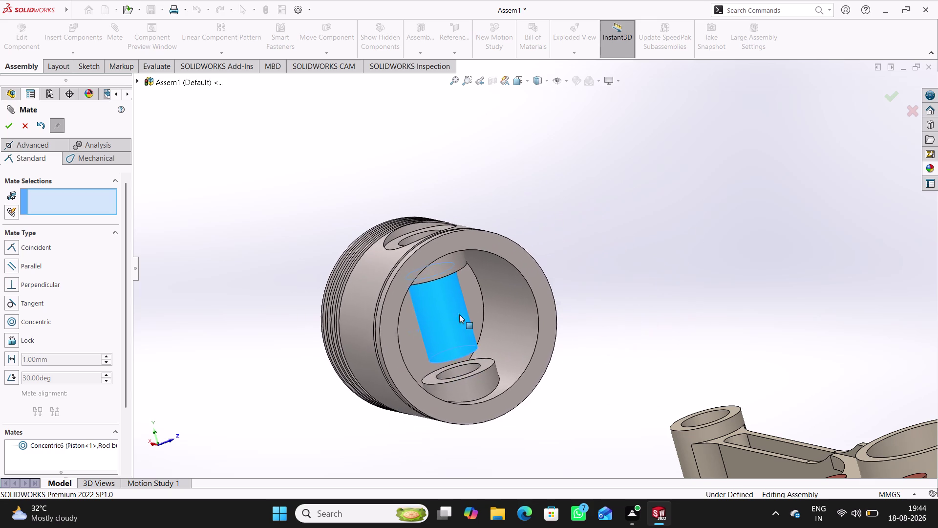
drag(460, 314, 411, 174)
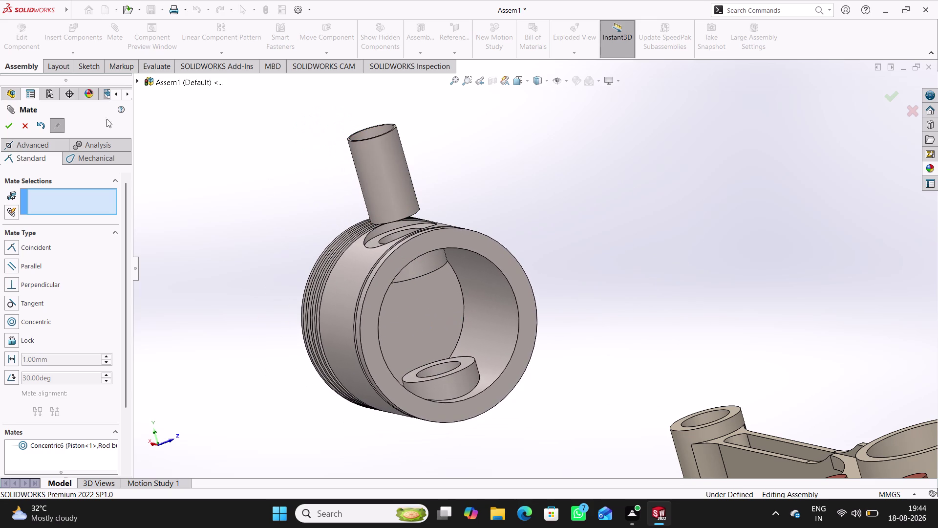
click(25, 127)
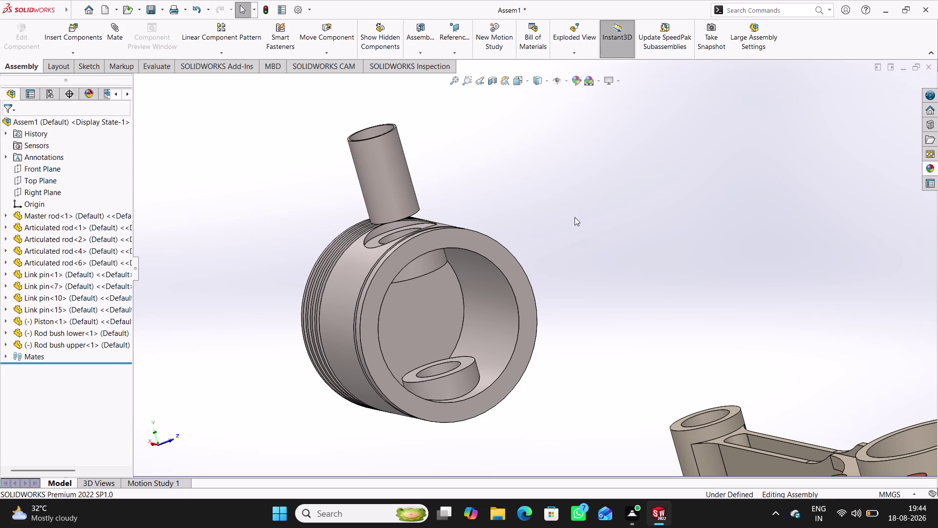
key(ctrl+z)
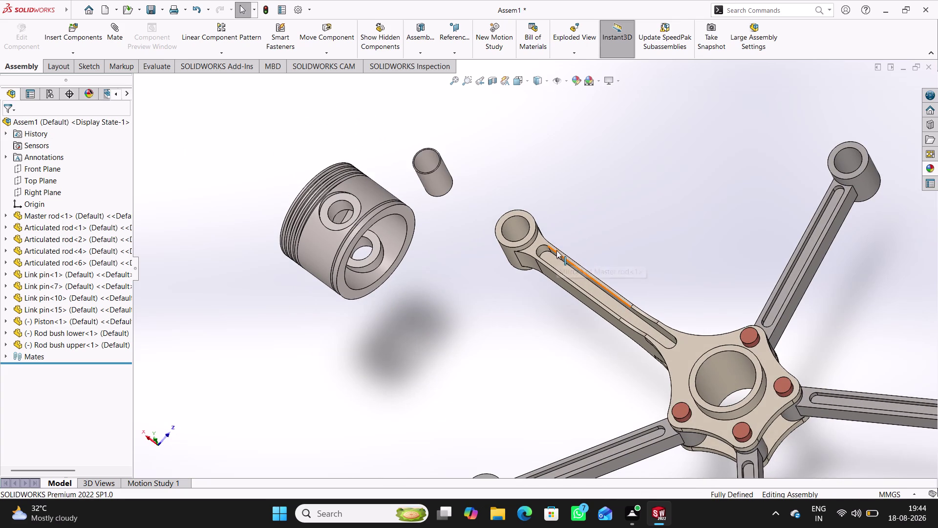
Insert the piston pin from the open documents just below the piston.
click(477, 317)
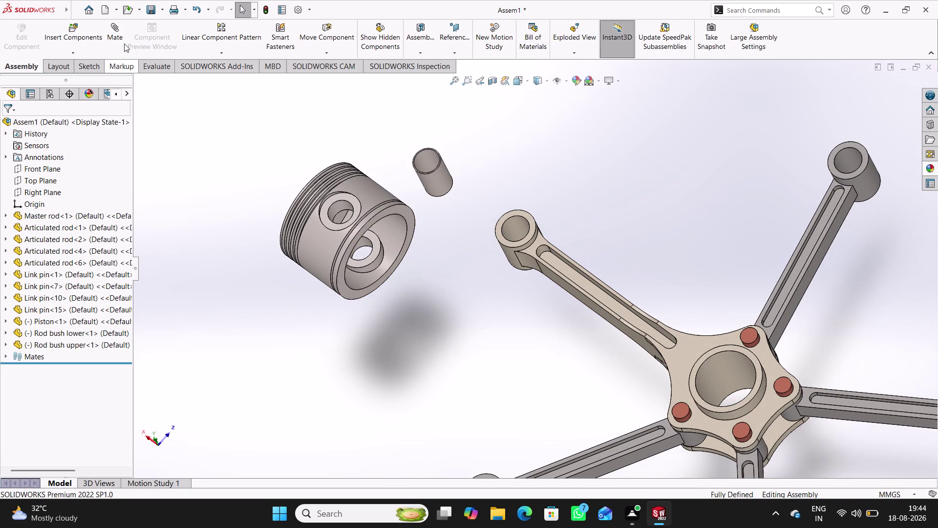
click(83, 40)
scroll(down, 3)
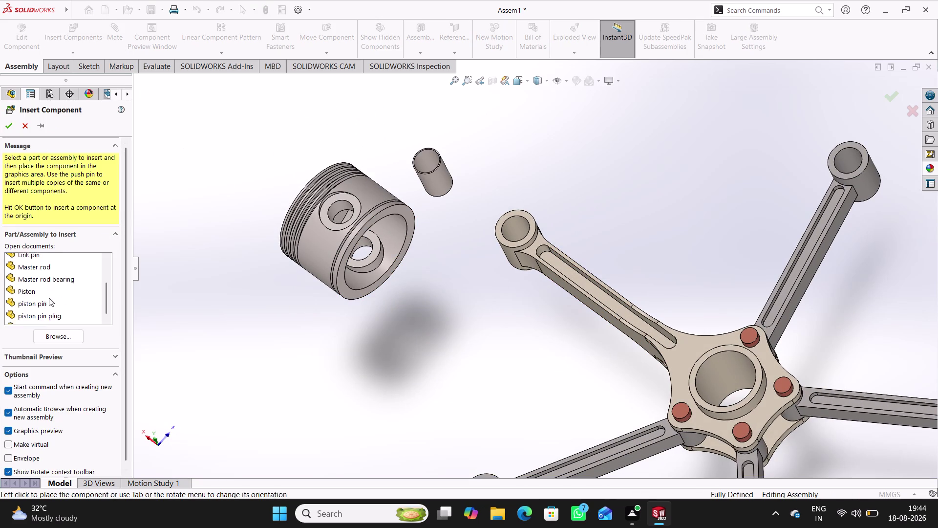
scroll(down, 3)
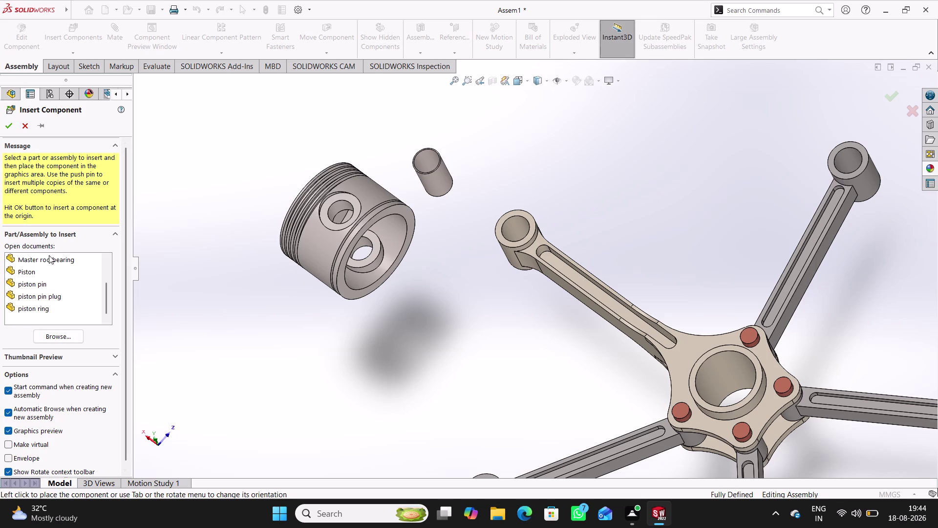
click(38, 281)
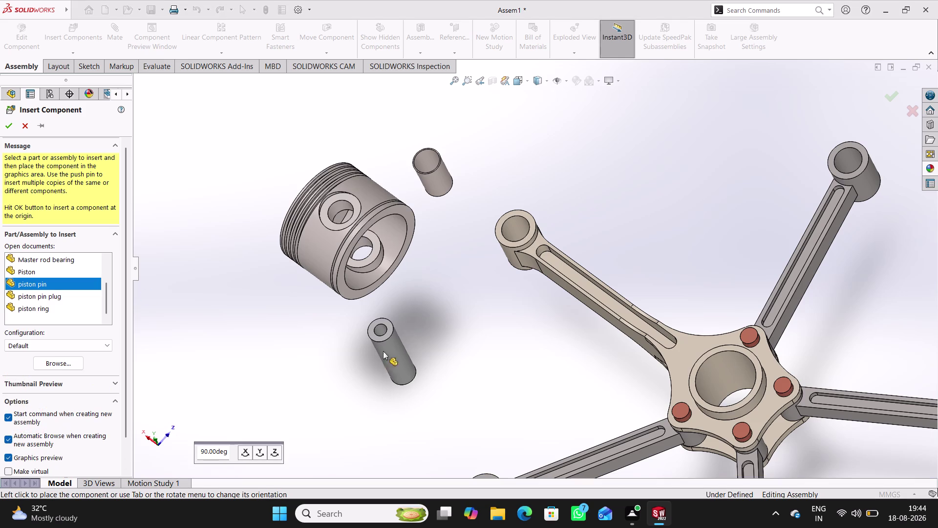
click(342, 348)
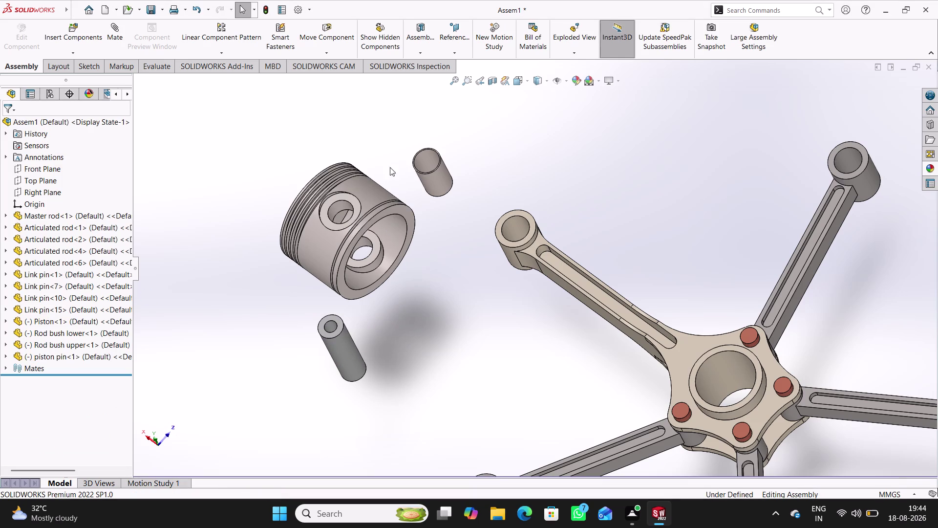
click(117, 32)
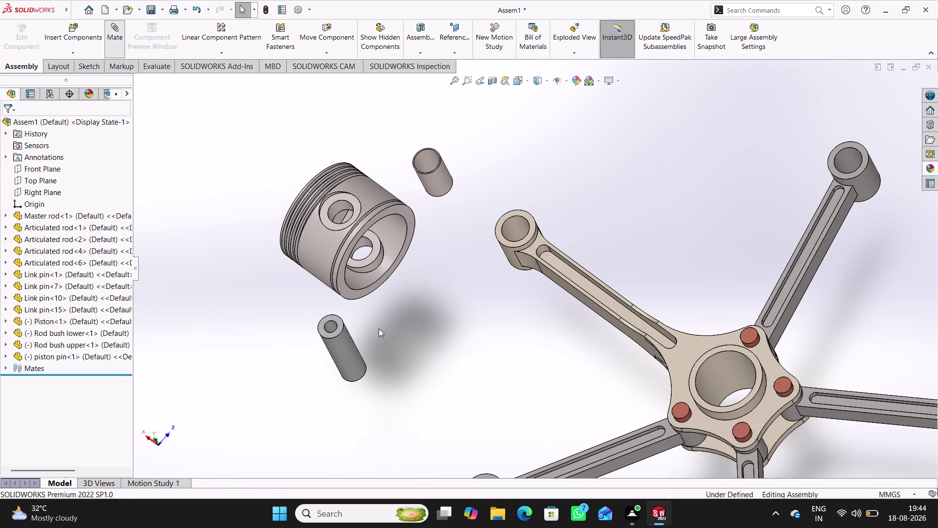
middle_drag(383, 330, 361, 245)
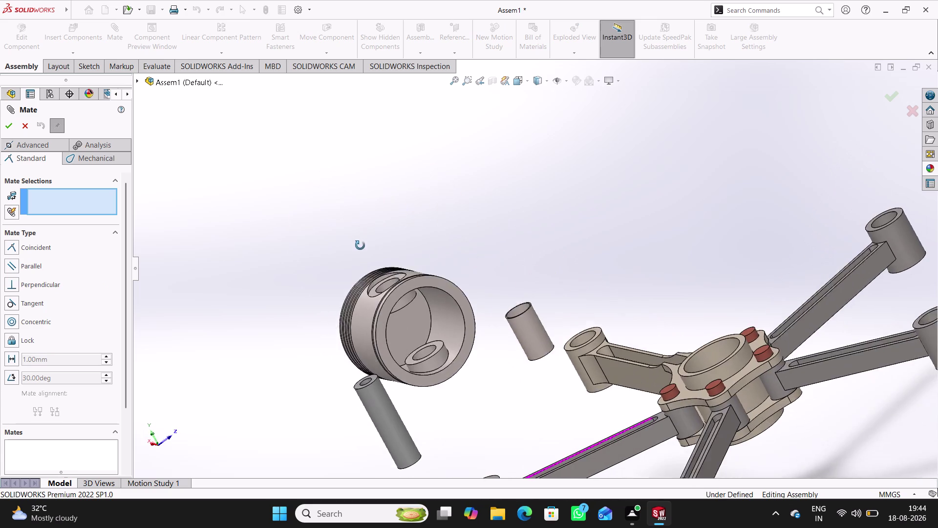
middle_drag(360, 245, 367, 271)
click(360, 375)
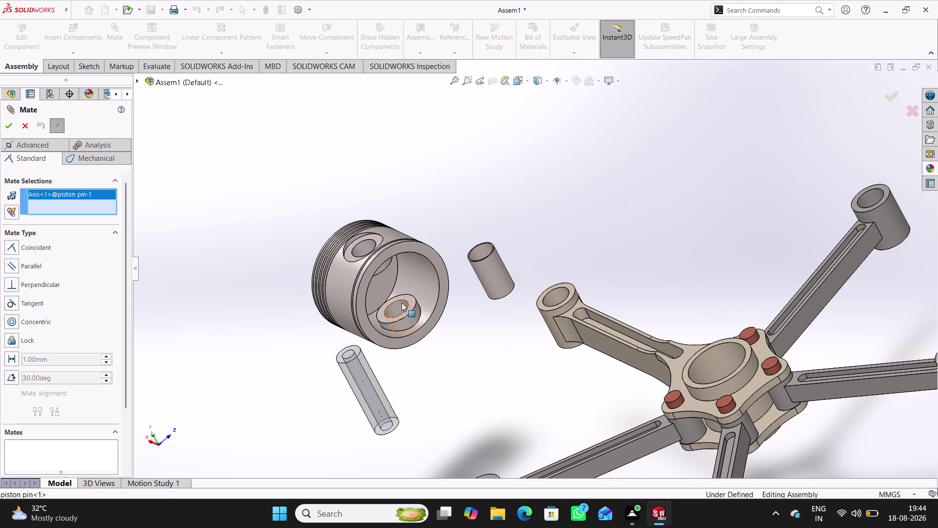
click(395, 304)
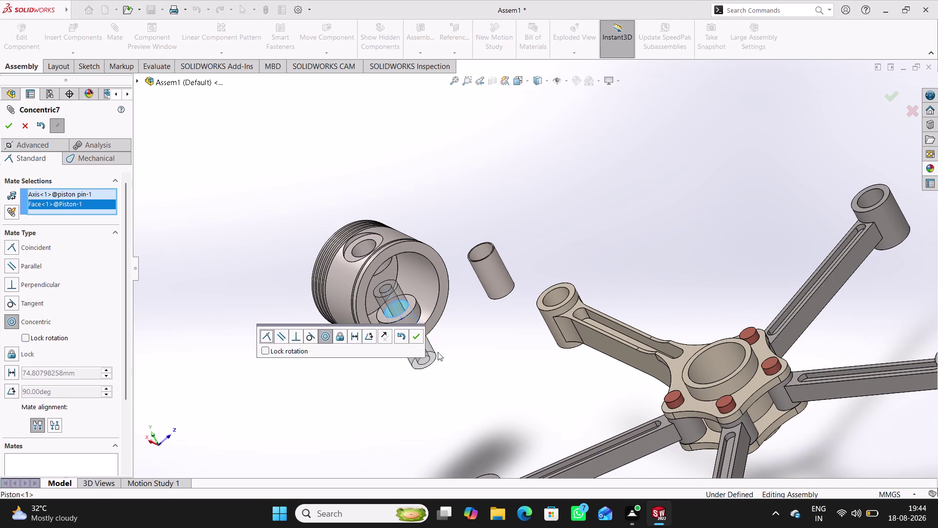
click(414, 340)
middle_drag(424, 324, 395, 268)
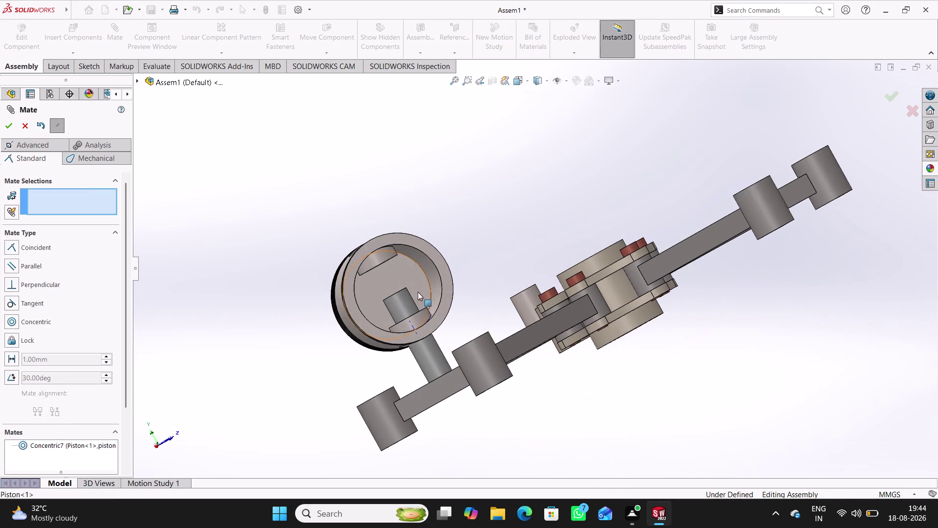
drag(434, 358, 400, 280)
middle_drag(321, 181, 364, 278)
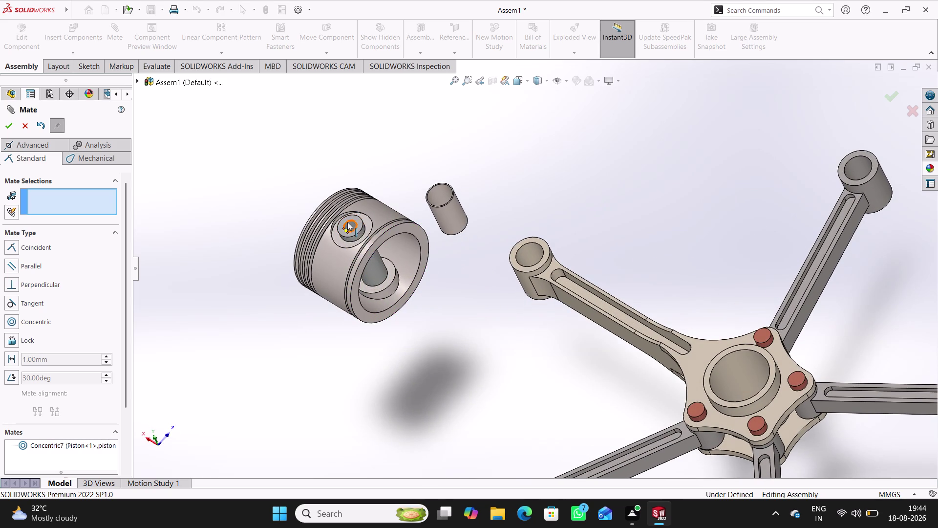
drag(359, 221, 373, 232)
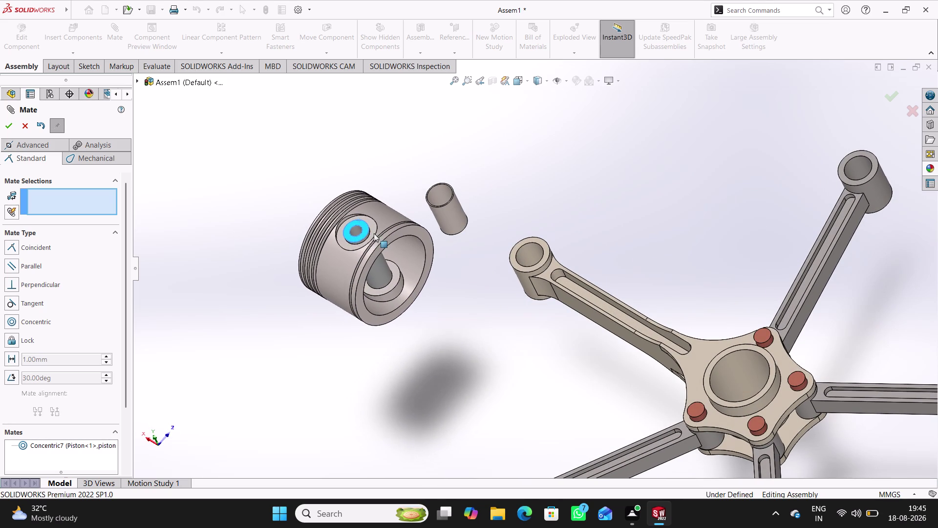
drag(373, 232, 376, 235)
middle_drag(410, 266, 321, 197)
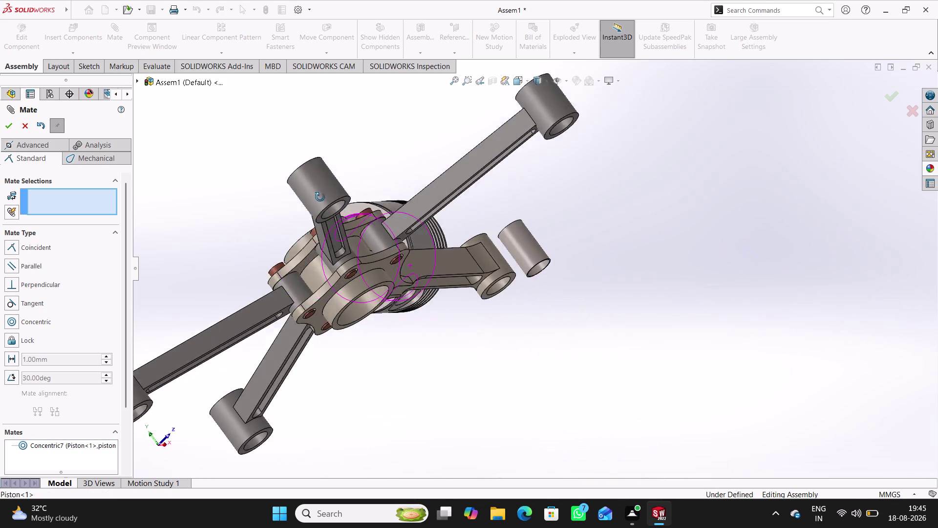
middle_drag(321, 197, 432, 232)
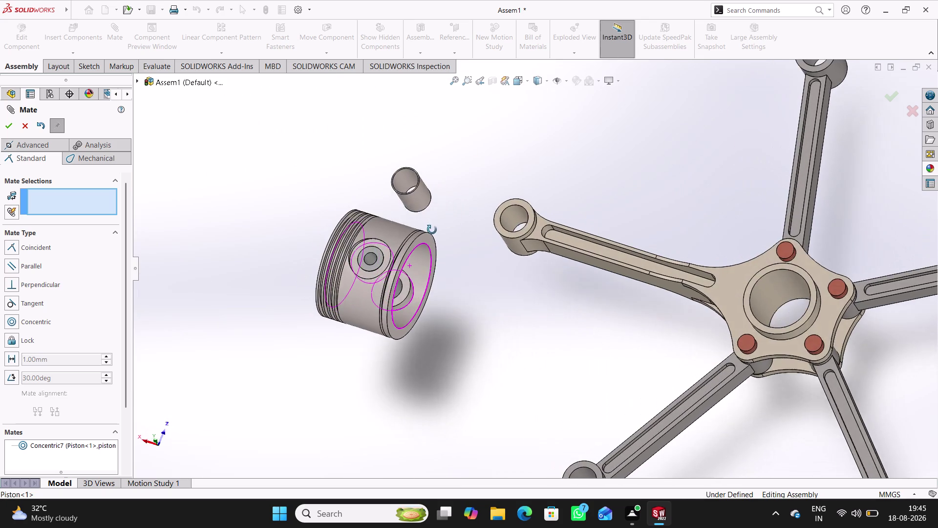
middle_drag(432, 232, 423, 241)
scroll(down, 3)
drag(366, 263, 353, 255)
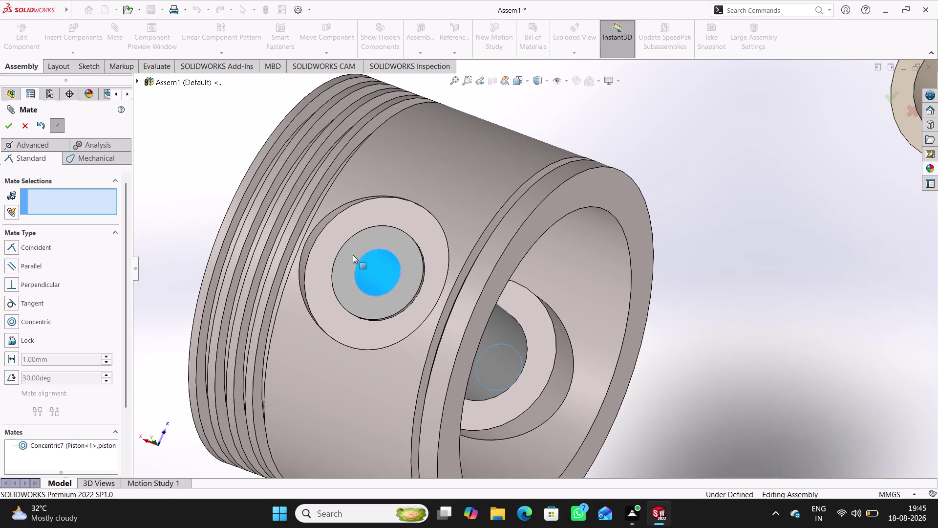
drag(353, 255, 333, 250)
drag(343, 235, 367, 245)
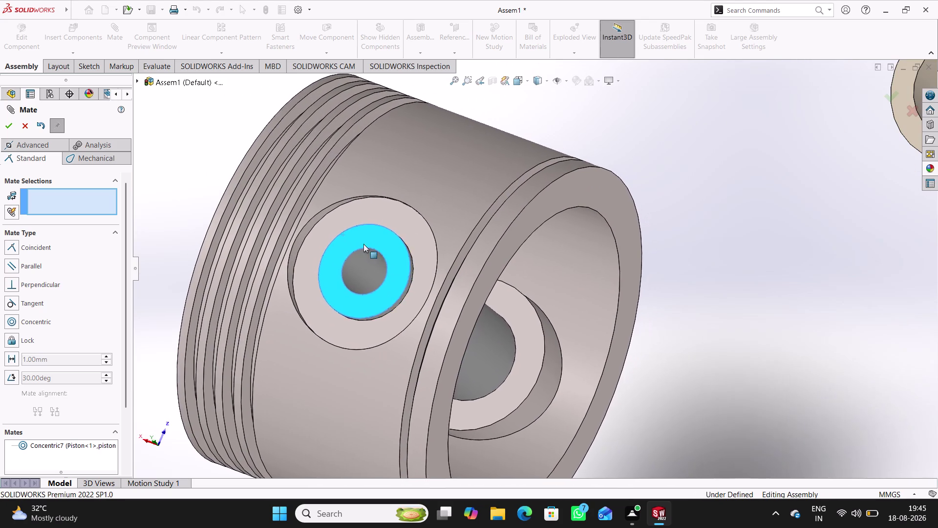
drag(368, 245, 251, 206)
middle_drag(353, 262, 292, 245)
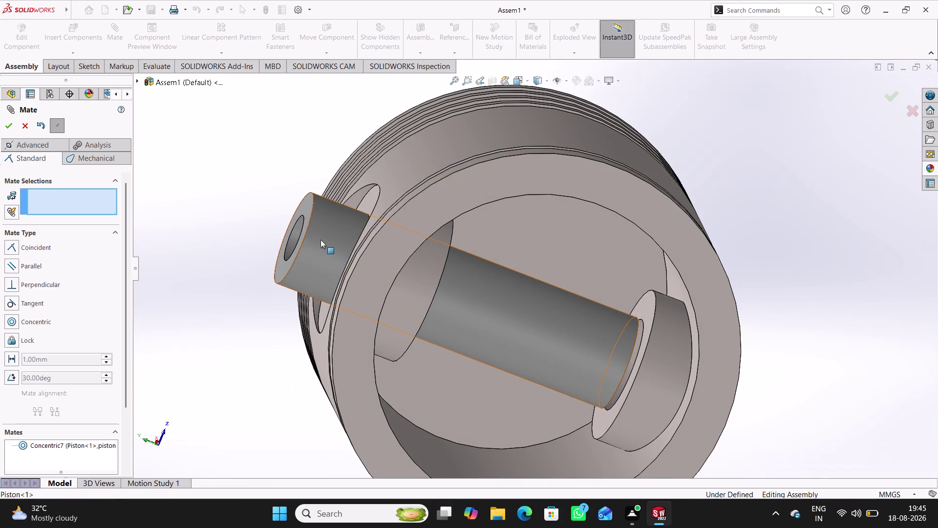
drag(317, 236, 426, 260)
middle_drag(516, 318, 454, 286)
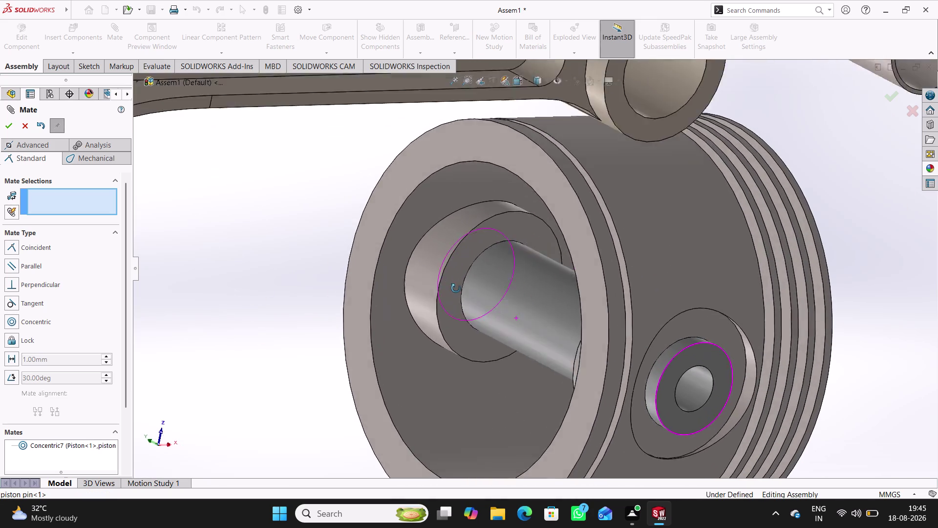
middle_drag(453, 286, 549, 299)
drag(536, 325, 533, 324)
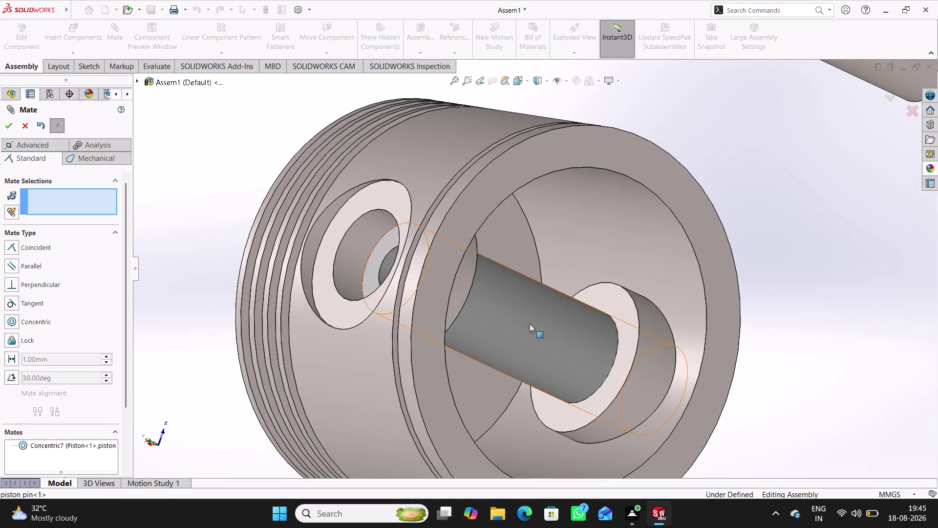
drag(533, 324, 479, 302)
middle_drag(498, 306, 507, 307)
drag(483, 310, 493, 312)
middle_drag(558, 244, 556, 244)
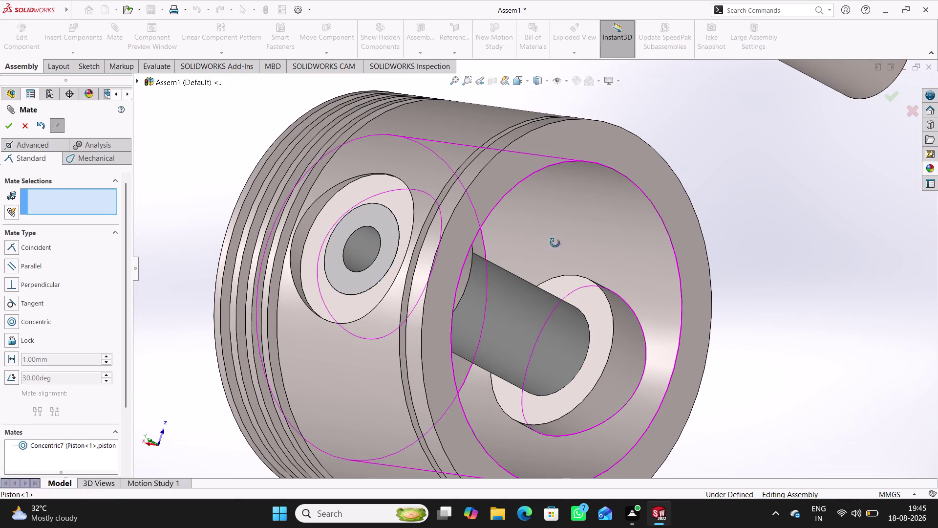
middle_drag(556, 244, 443, 194)
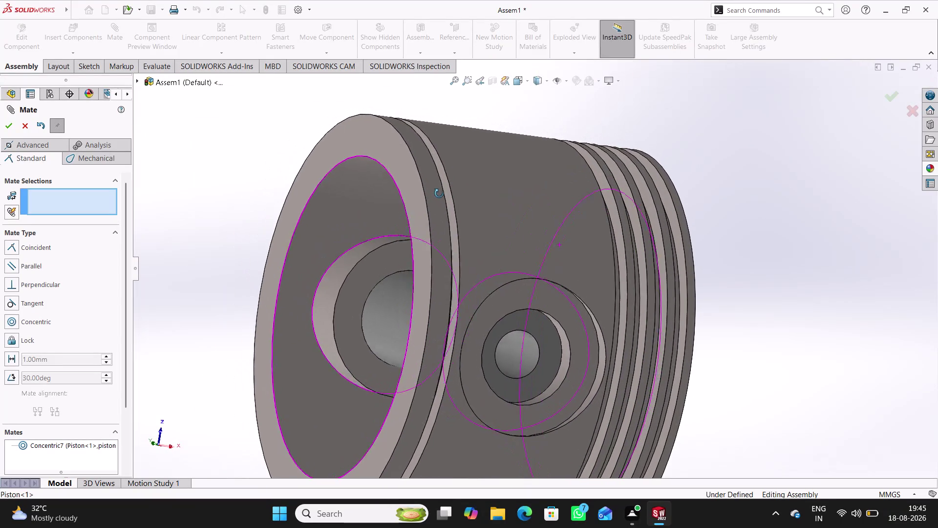
middle_drag(442, 195, 533, 227)
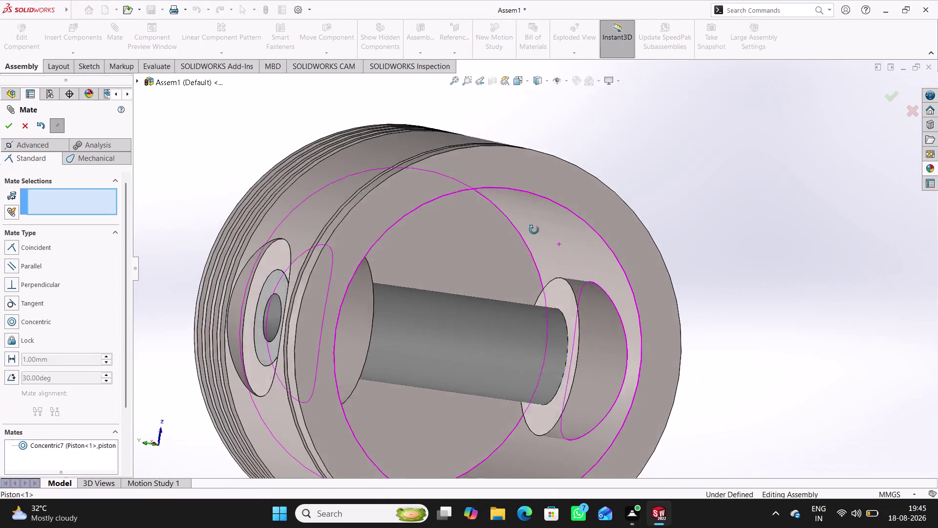
middle_drag(533, 227, 540, 259)
drag(480, 342, 493, 343)
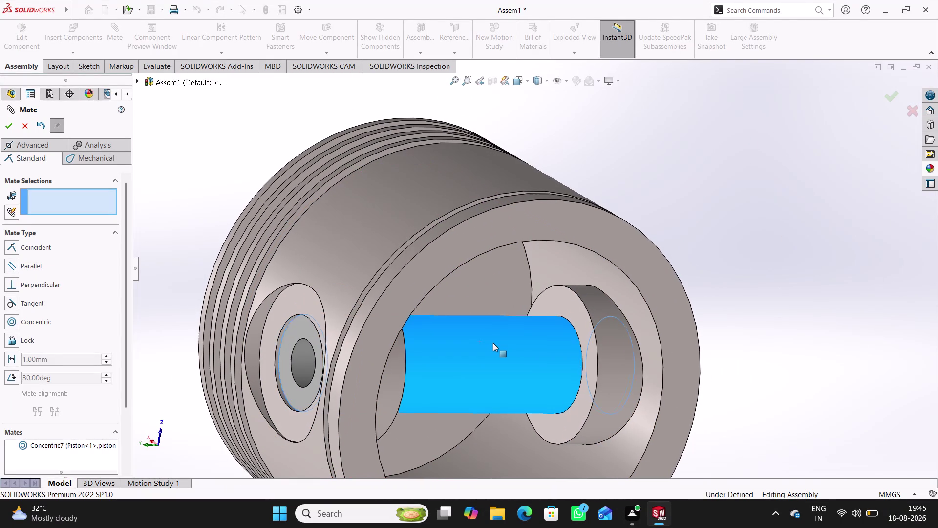
drag(493, 342, 498, 342)
middle_drag(512, 313, 427, 281)
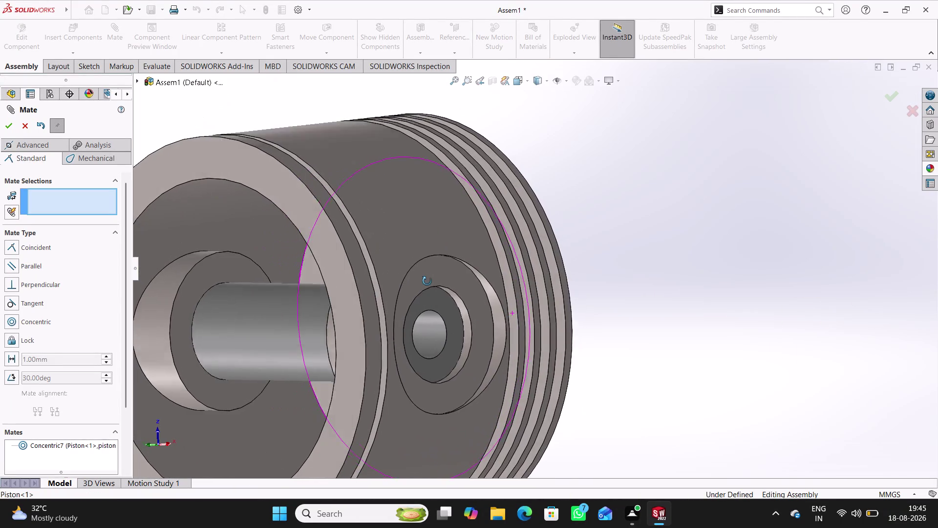
middle_drag(427, 281, 481, 286)
scroll(up, 3)
middle_drag(406, 247, 424, 266)
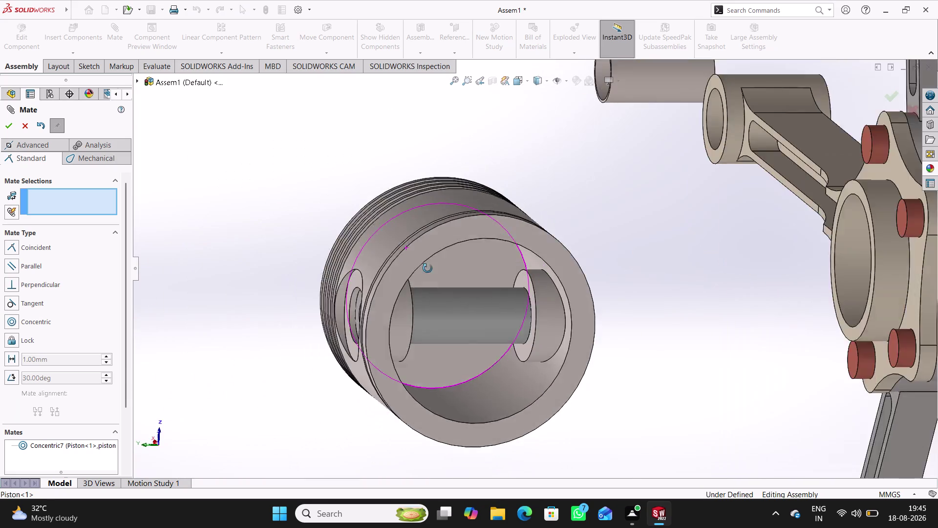
middle_drag(423, 266, 471, 265)
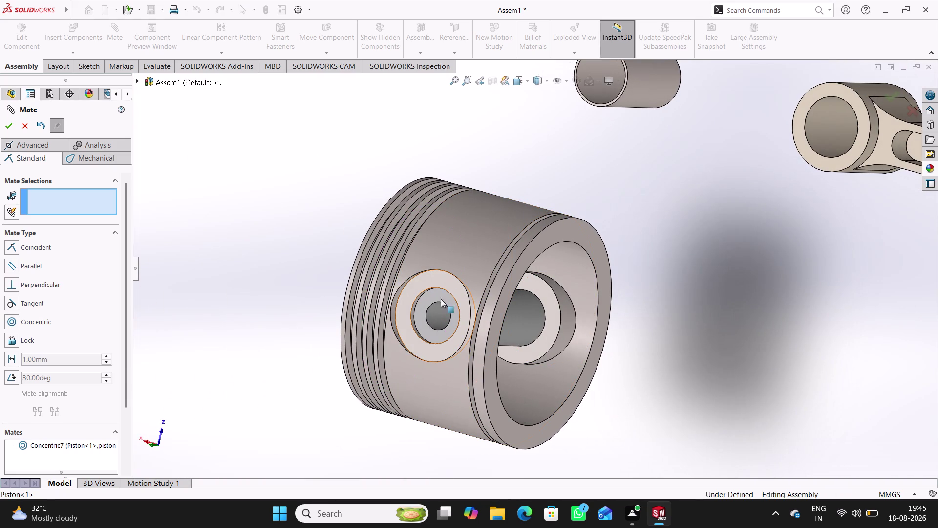
Add a 2.5 mm Distance mate between the pin's end face and the piston's pin-boss face.
click(434, 297)
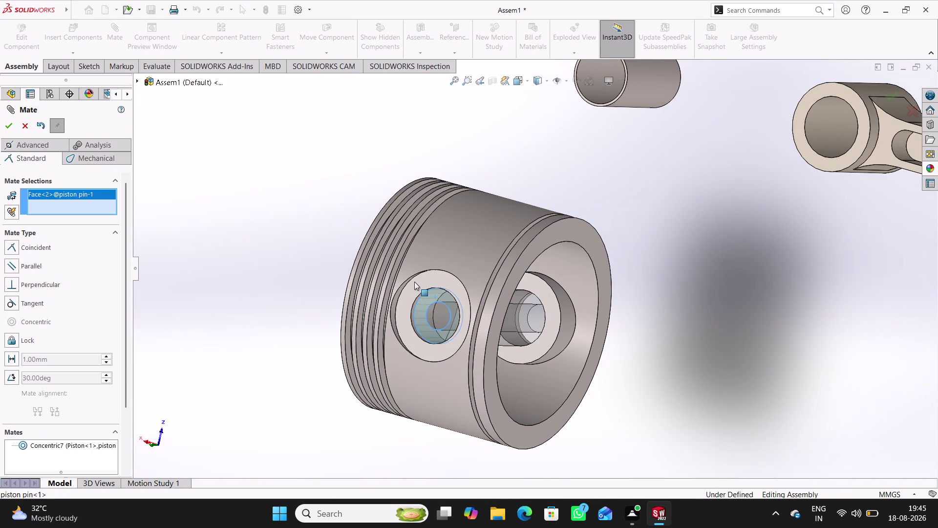
click(420, 286)
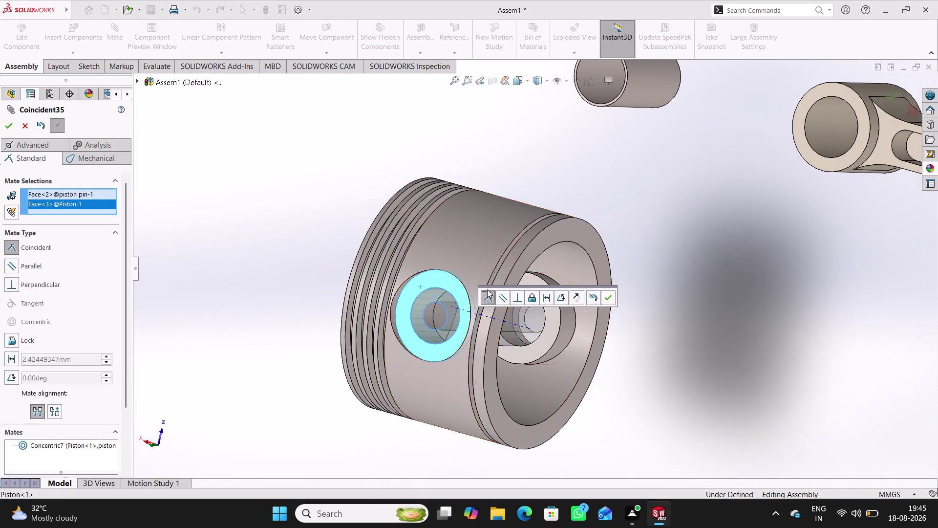
click(543, 298)
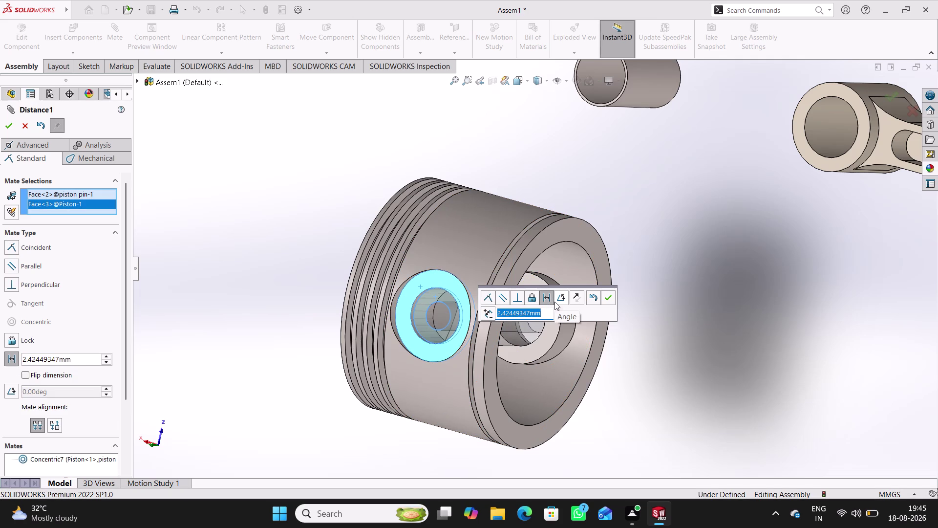
text(2.)
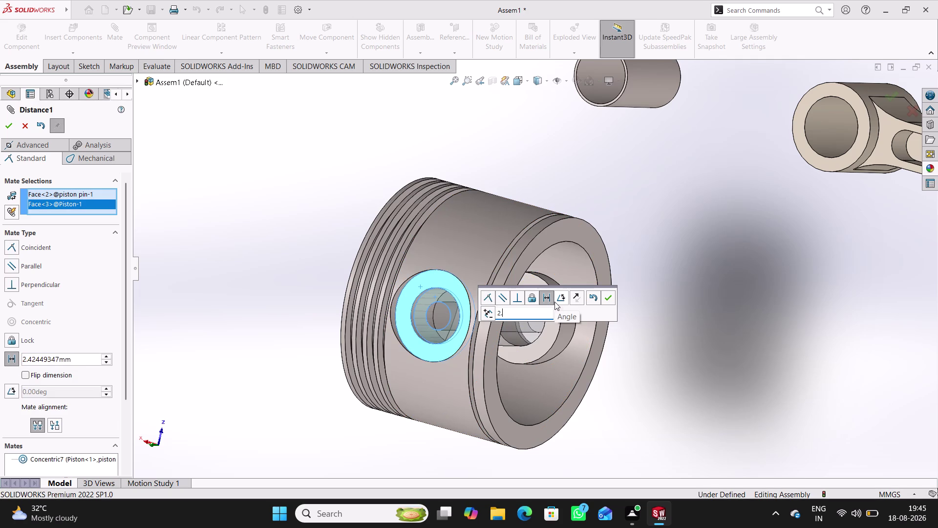
text(5)
key(Return)
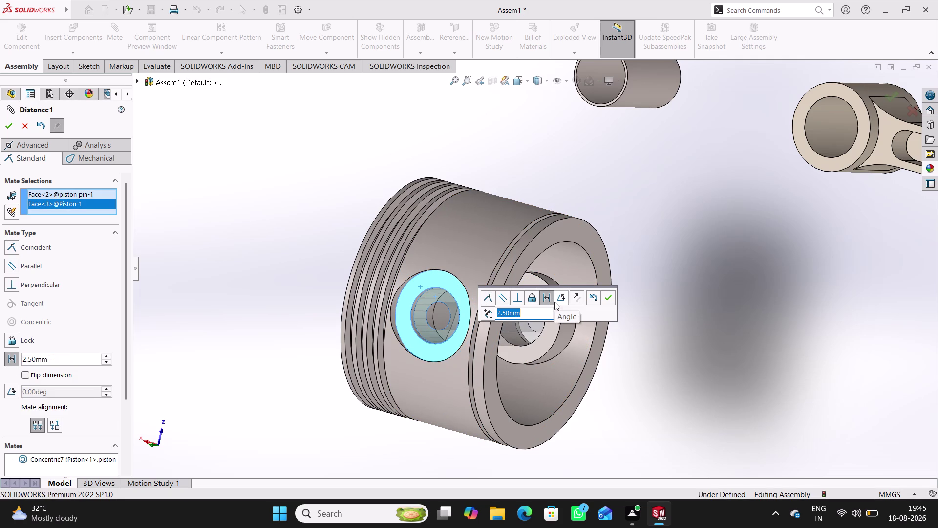
click(605, 295)
middle_click(636, 264)
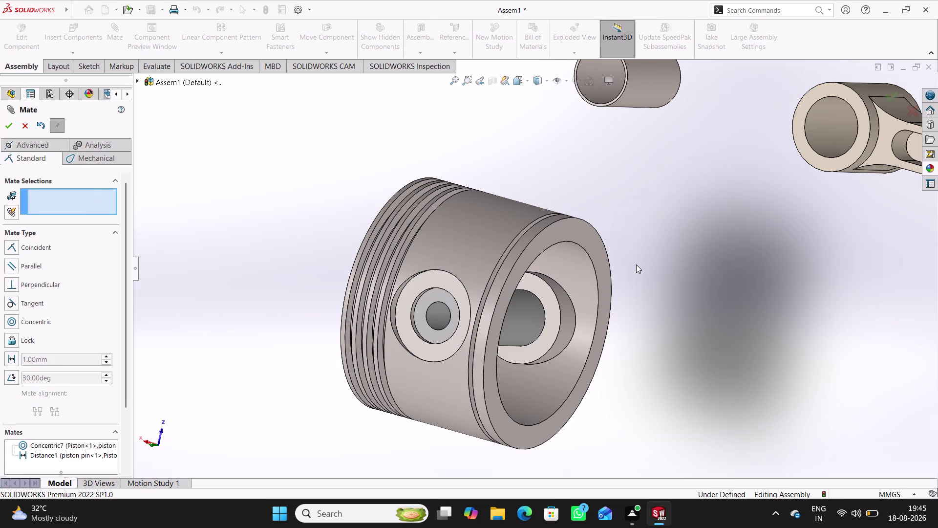
middle_drag(638, 264, 474, 254)
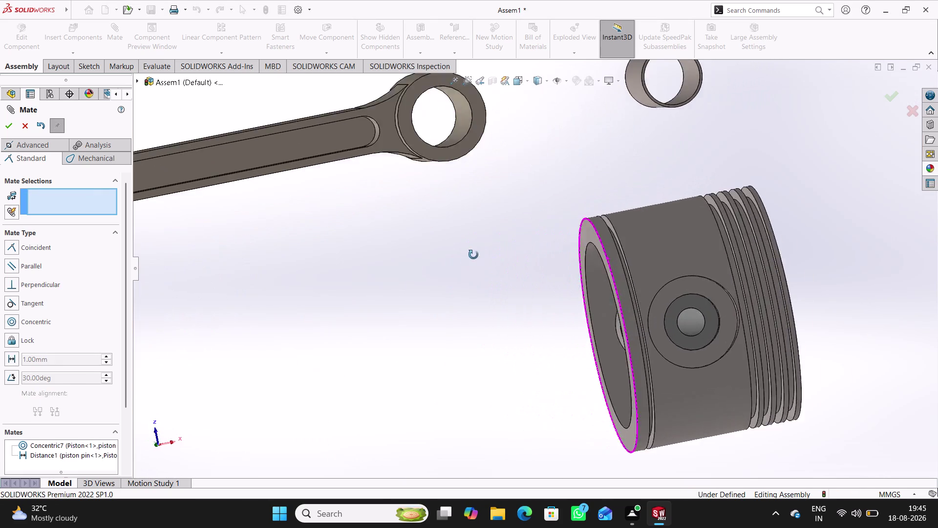
middle_drag(473, 254, 579, 286)
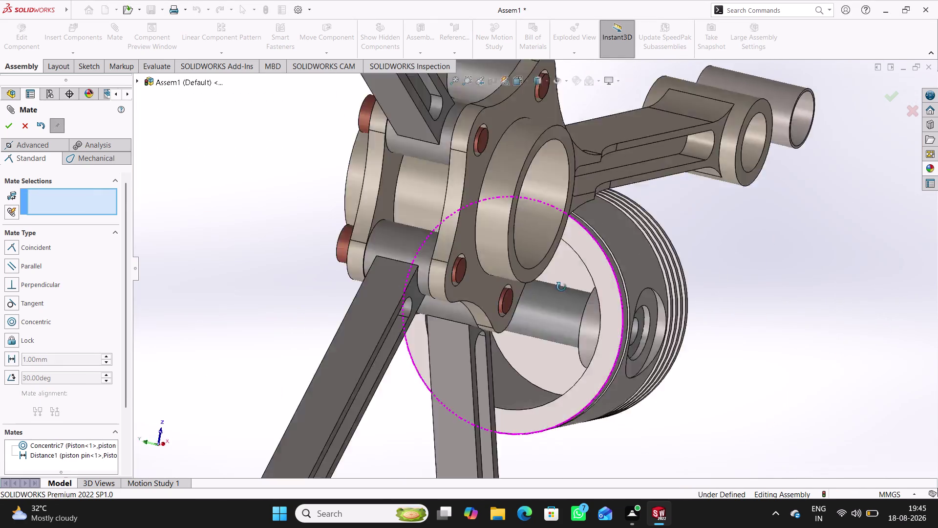
middle_drag(579, 285, 606, 335)
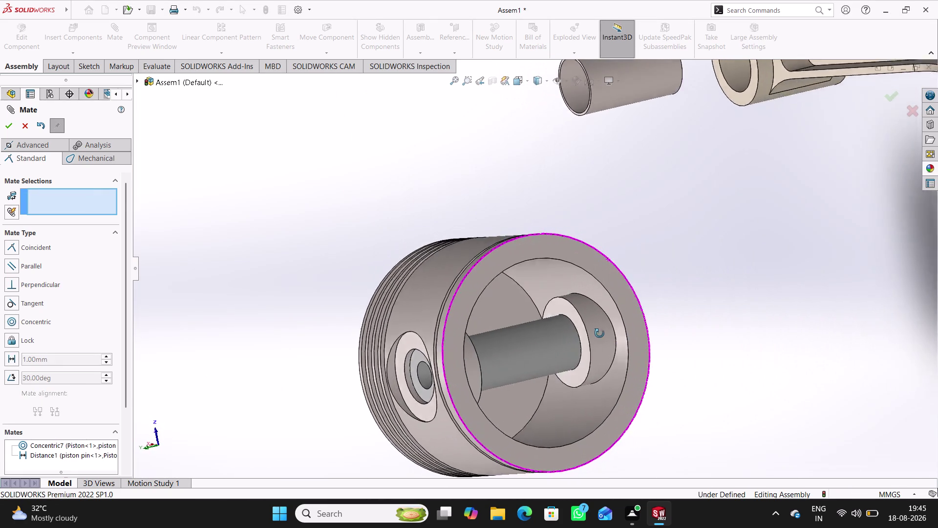
middle_drag(605, 335, 582, 363)
scroll(up, 3)
middle_drag(585, 190, 590, 178)
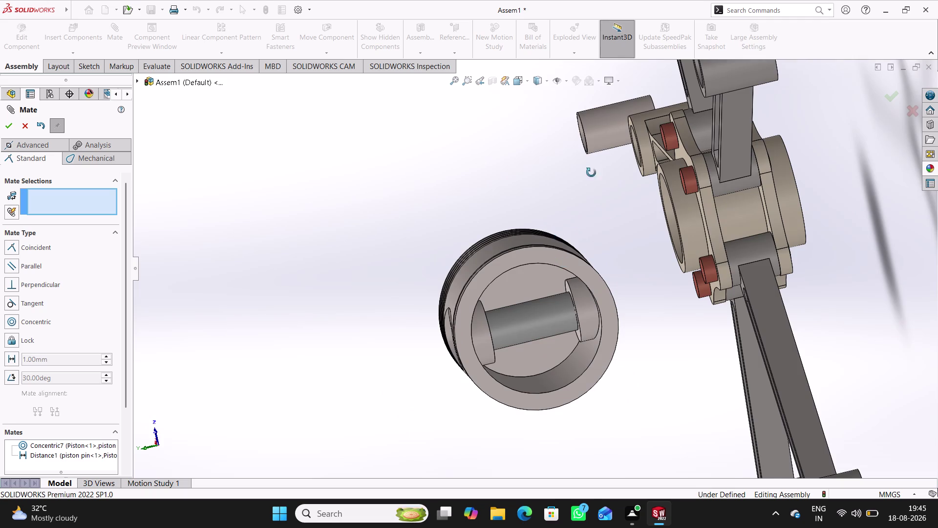
middle_drag(590, 178, 682, 86)
middle_drag(737, 262, 726, 244)
scroll(up, 3)
scroll(up, 3)
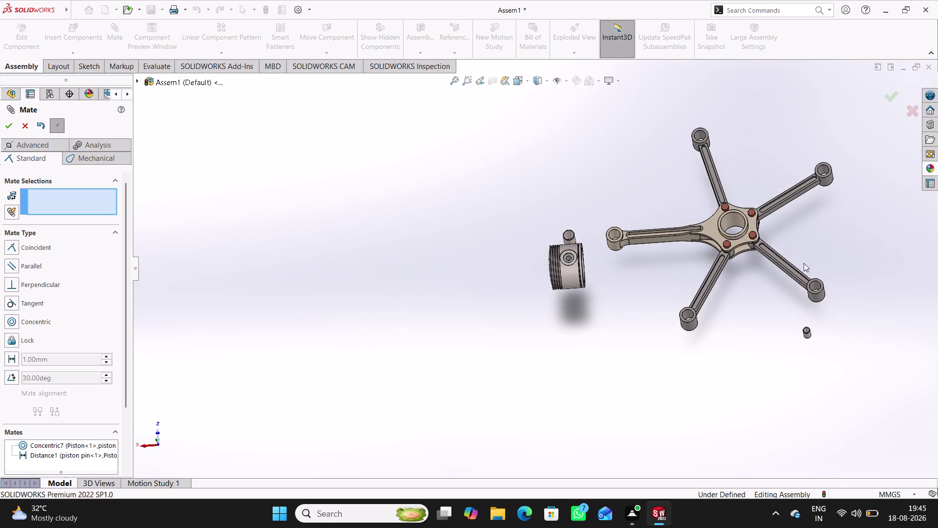
middle_drag(799, 282, 735, 328)
scroll(down, 3)
middle_drag(520, 272, 524, 234)
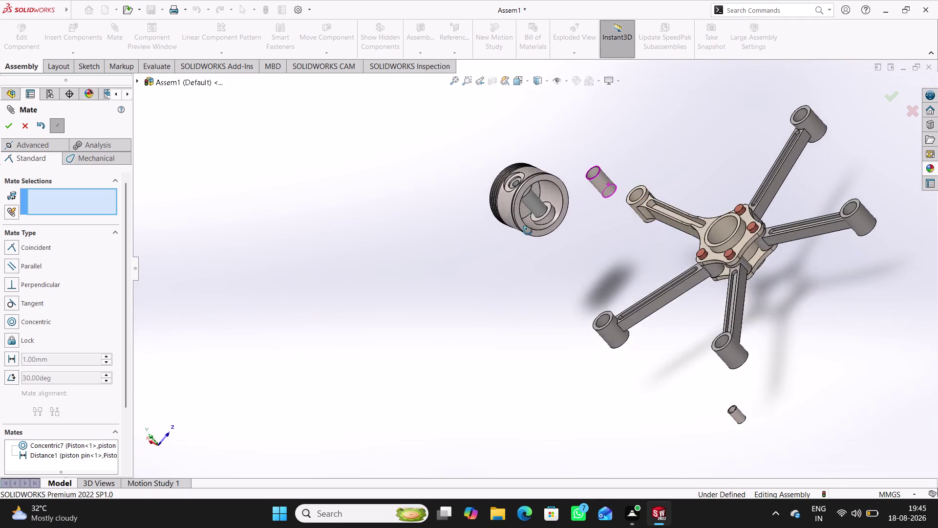
middle_drag(525, 234, 560, 189)
scroll(down, 3)
scroll(down, 3)
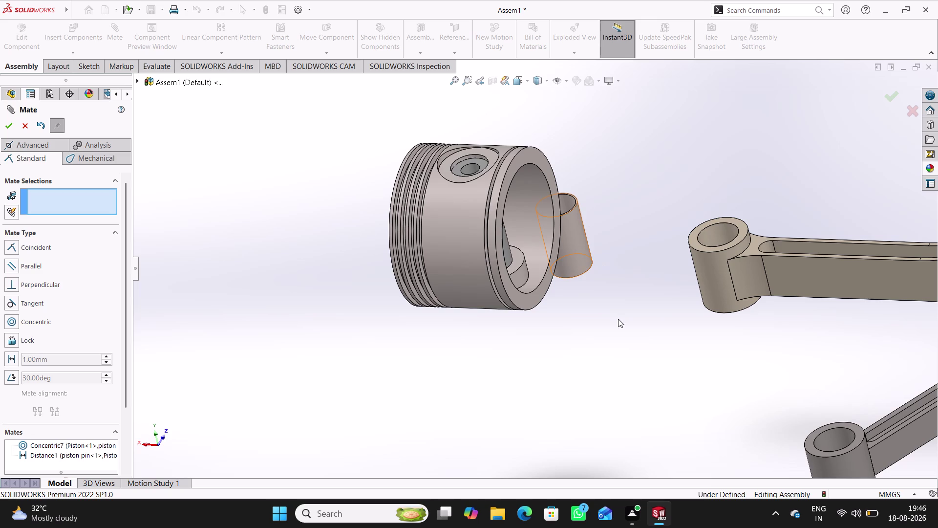
middle_drag(625, 305, 599, 300)
scroll(down, 3)
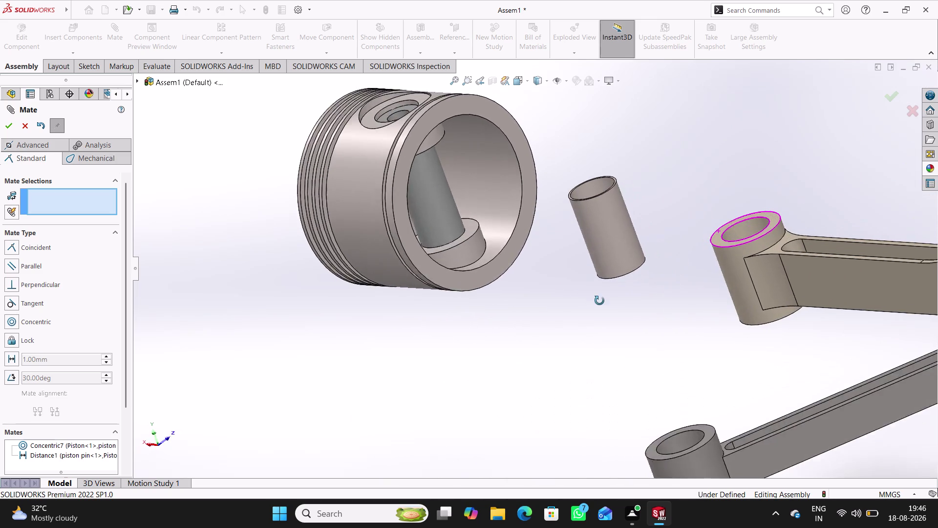
middle_drag(600, 301, 609, 312)
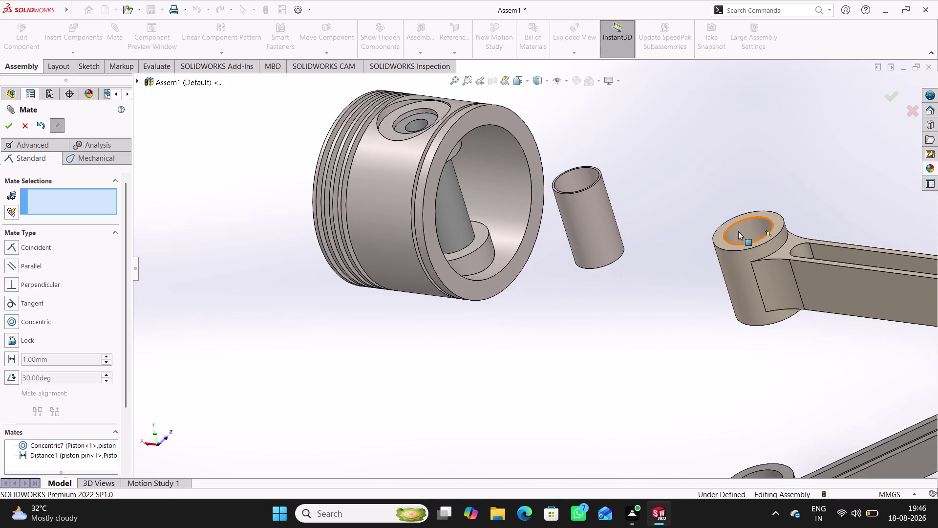